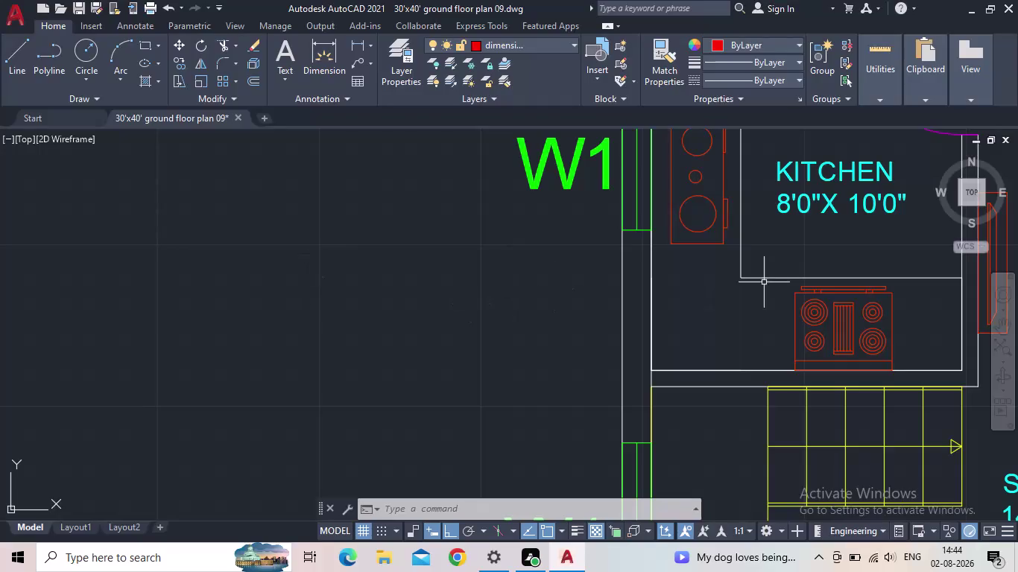
Draw a linear dimension from the plan's top-left corner to its bottom-left corner.
scroll(down, 3)
middle_drag(566, 326, 520, 317)
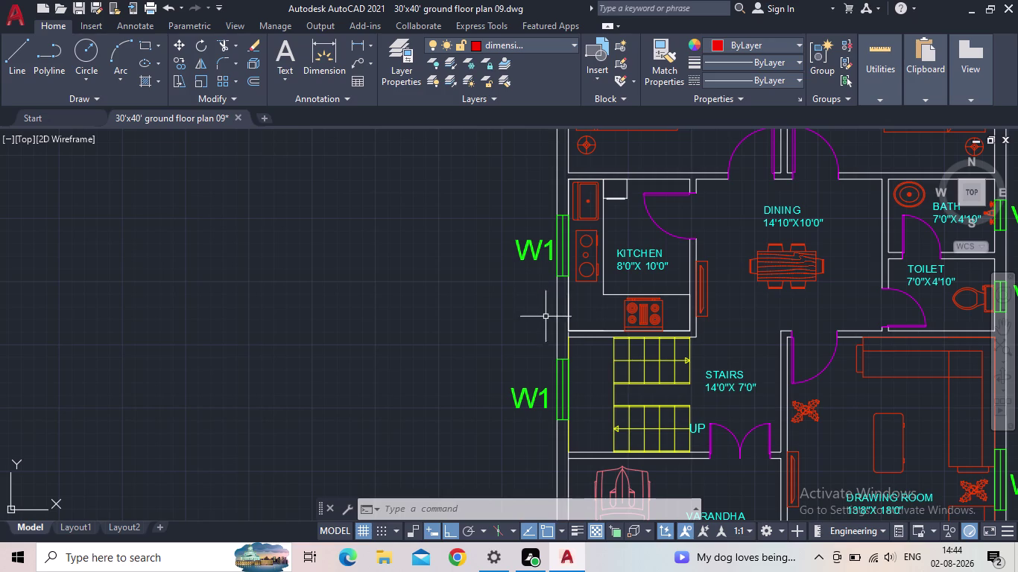
scroll(down, 3)
middle_drag(512, 345, 503, 345)
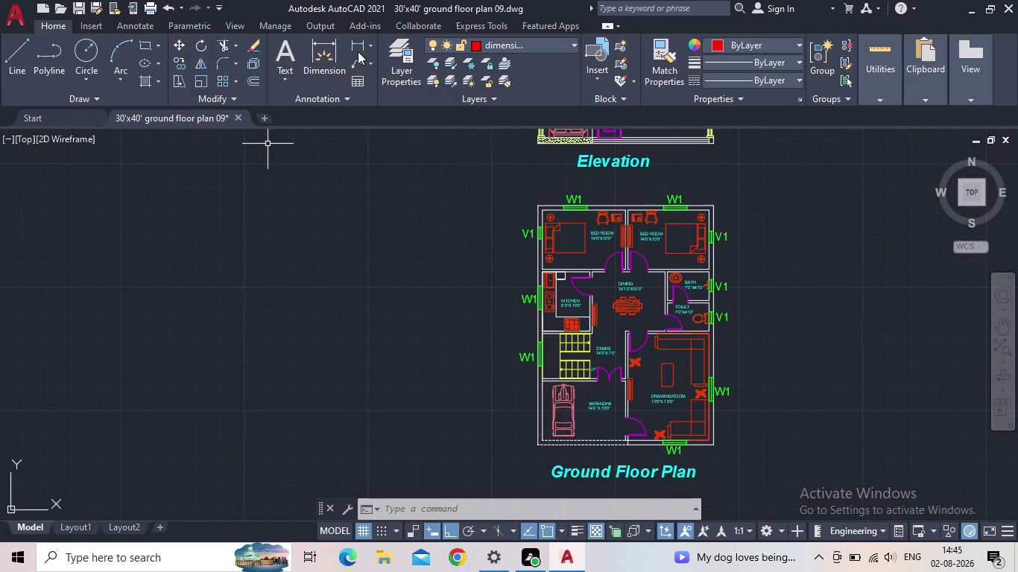
click(356, 42)
scroll(up, 3)
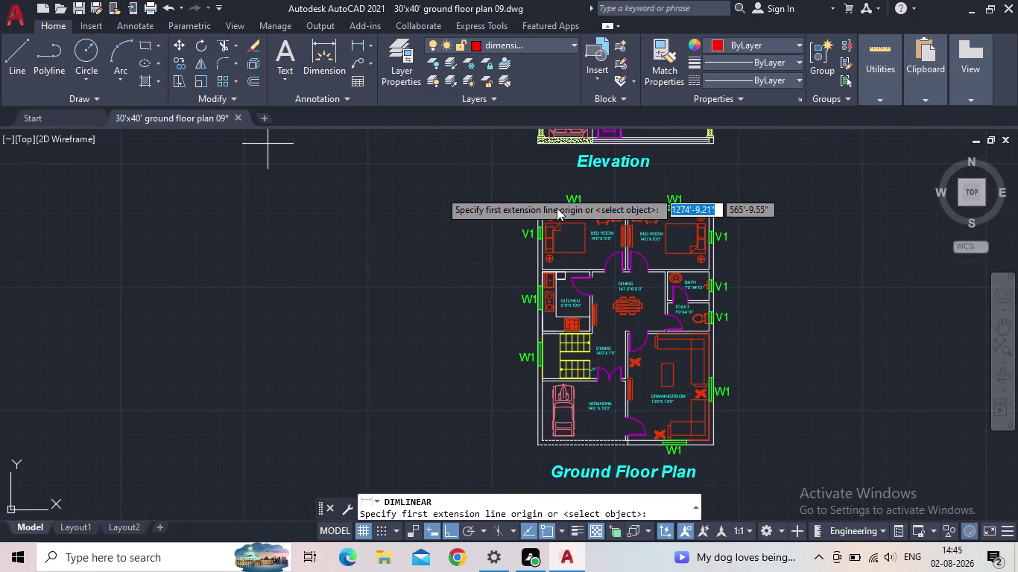
key(Escape)
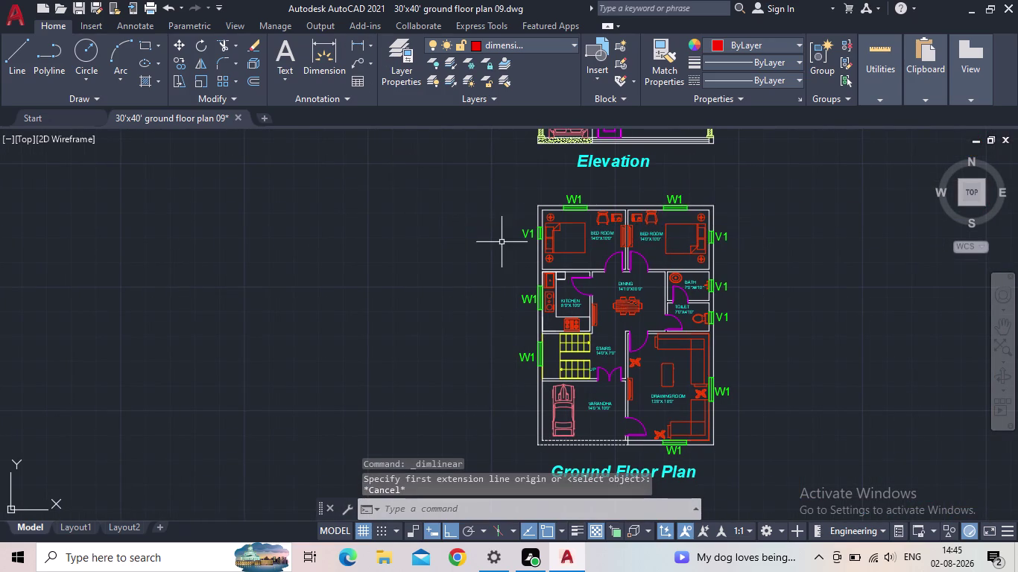
click(357, 48)
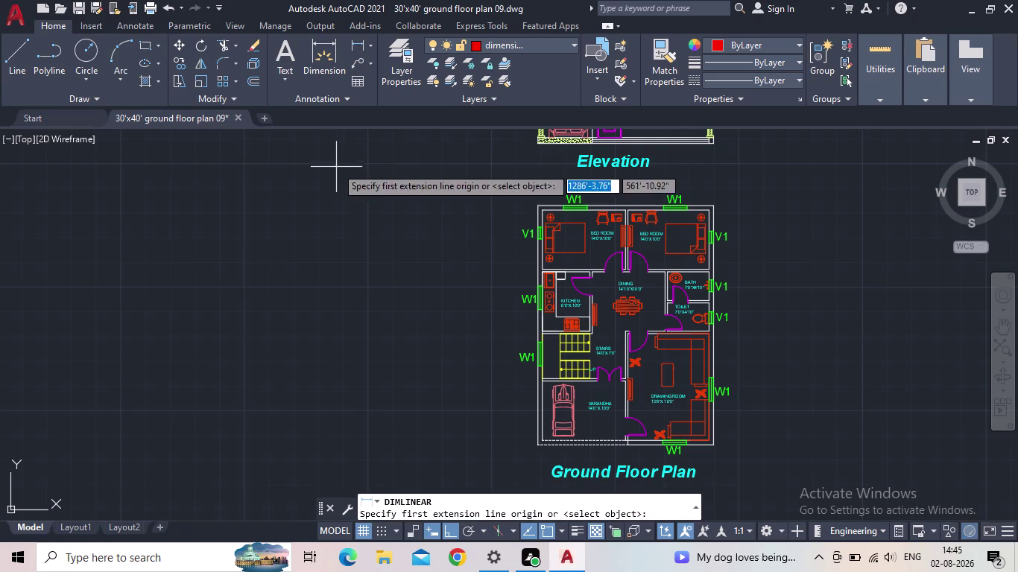
scroll(up, 3)
scroll(up, 3)
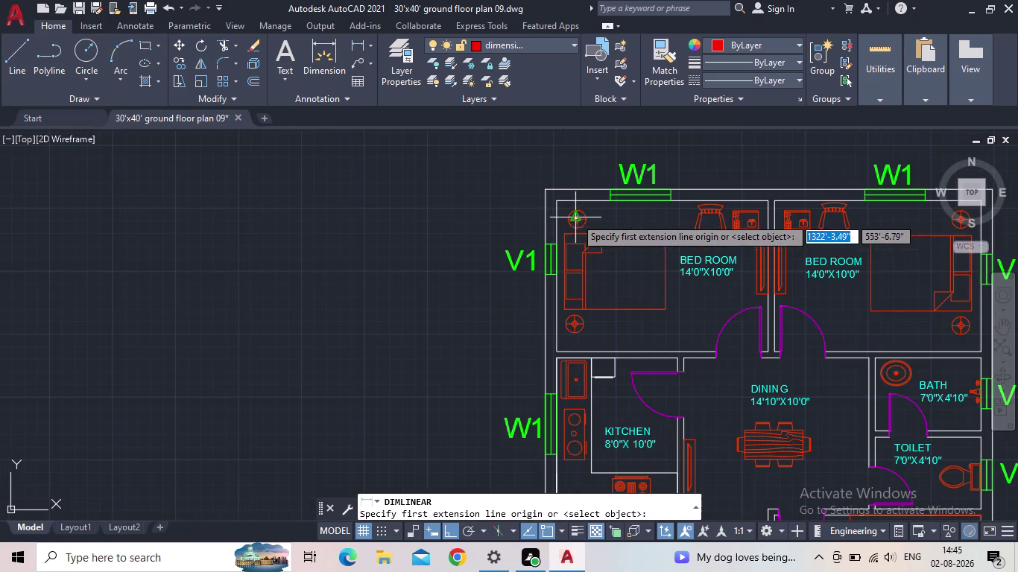
click(555, 205)
middle_drag(538, 271, 461, 95)
scroll(down, 3)
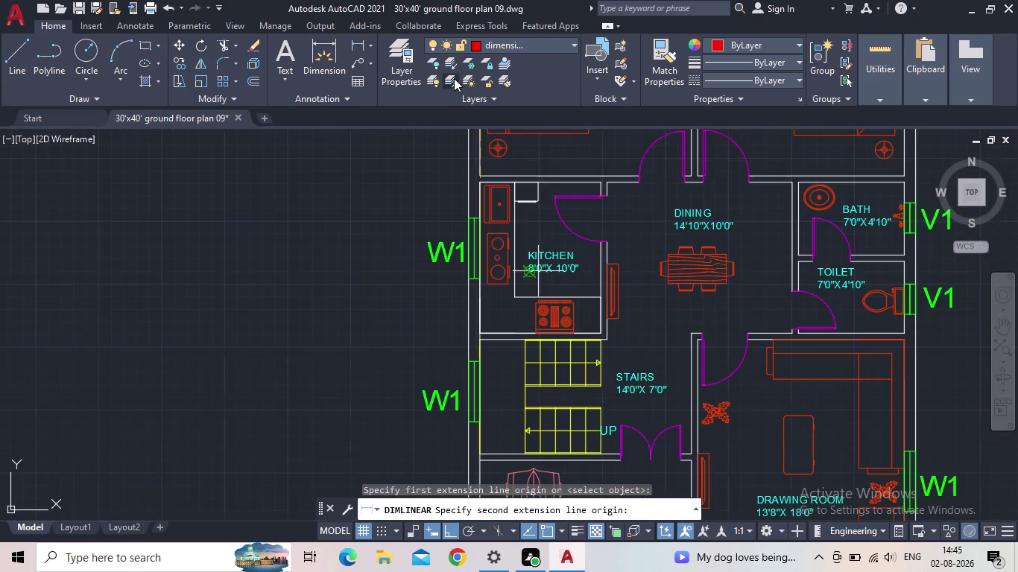
scroll(down, 3)
middle_drag(477, 301, 465, 66)
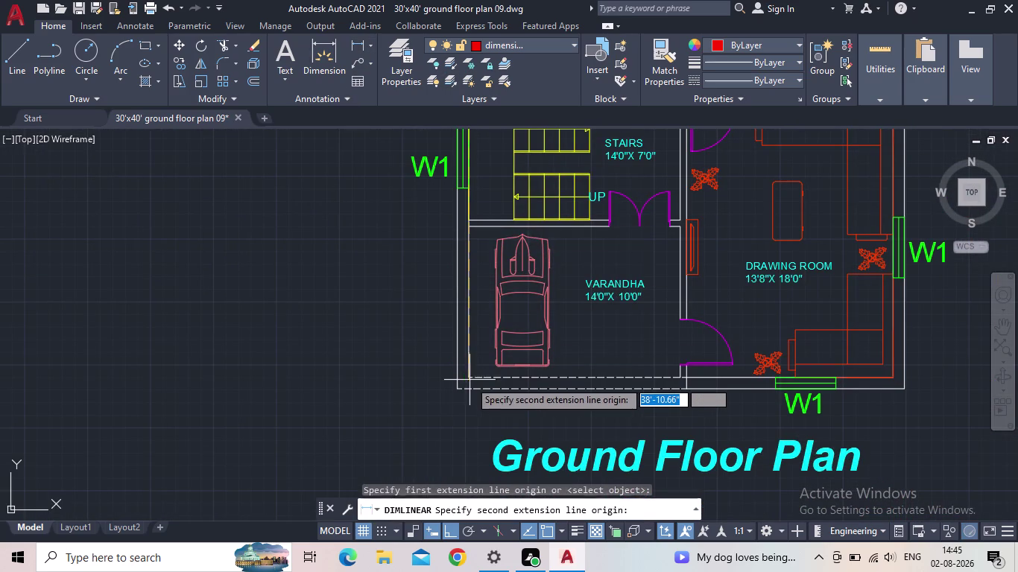
click(469, 381)
click(350, 350)
Delete the unwanted 38'-10" dimension beside the plan's left wall.
middle_drag(361, 280, 377, 409)
scroll(up, 3)
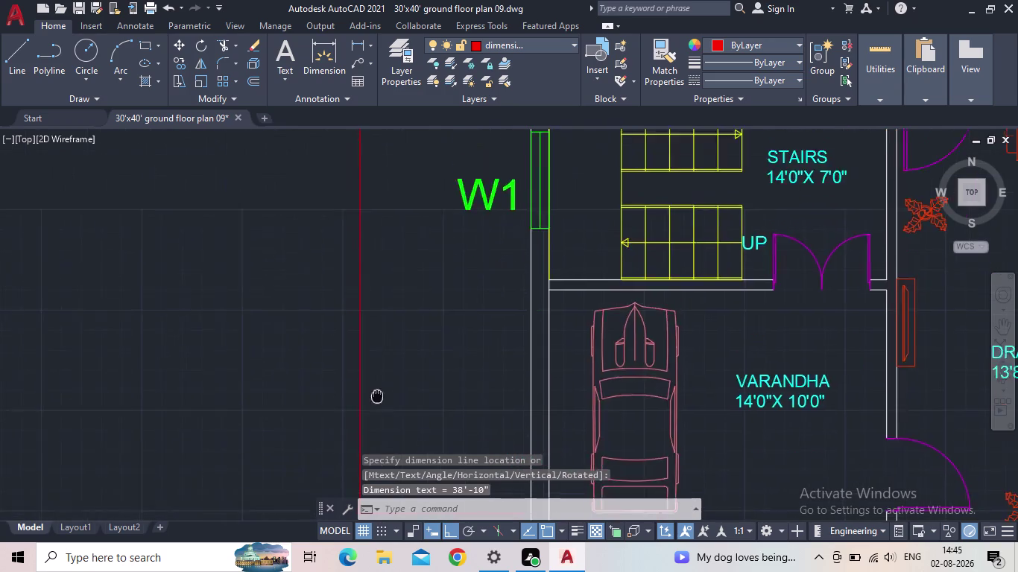
middle_drag(377, 409, 377, 474)
scroll(up, 3)
drag(383, 193, 373, 191)
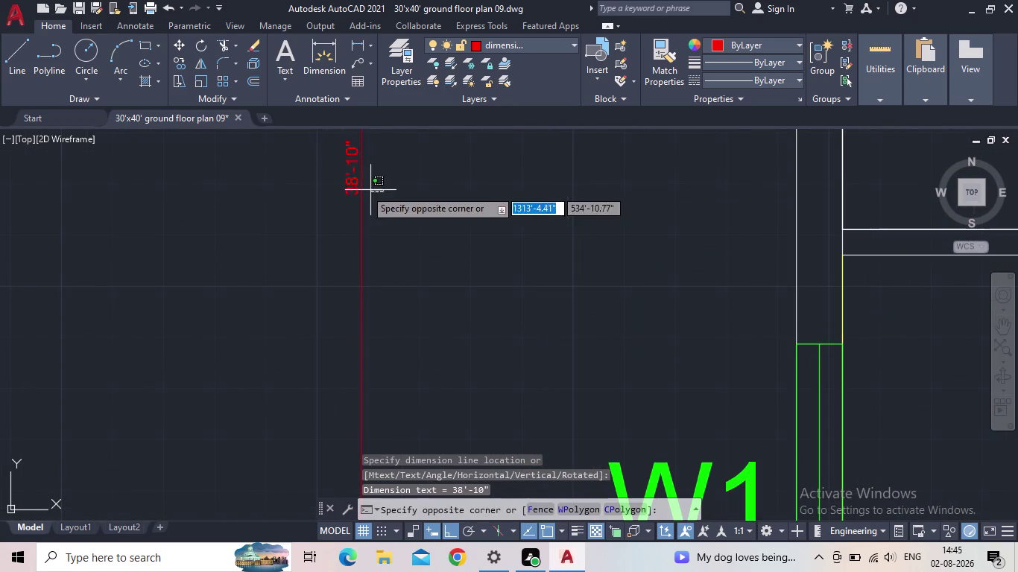
click(345, 188)
key(Delete)
Center the view on the plan's lower-left corner, cancelling a started dimension.
scroll(down, 3)
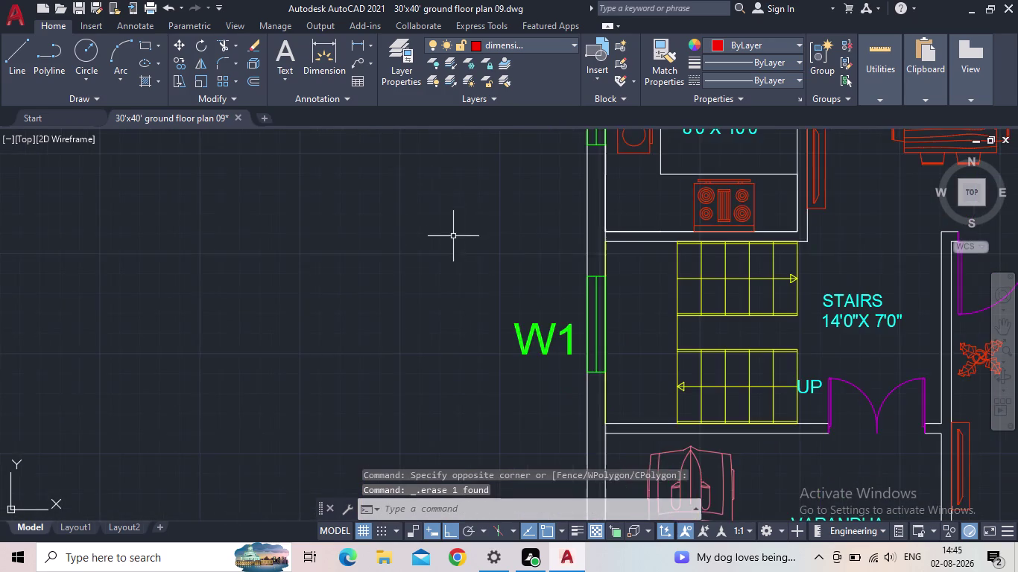
middle_drag(457, 236, 275, 180)
scroll(down, 3)
scroll(up, 3)
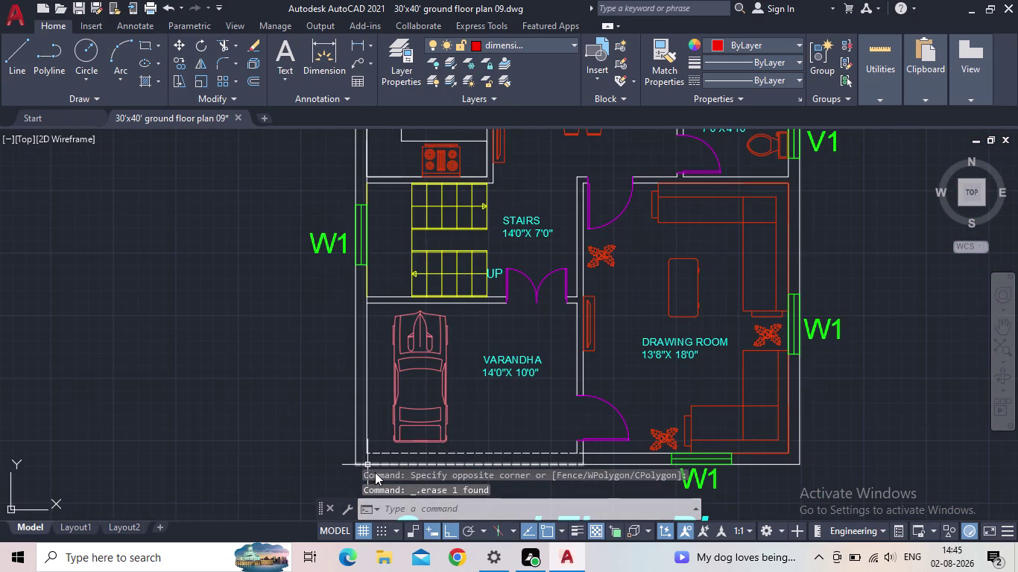
scroll(up, 3)
scroll(up, 3)
scroll(up, 3)
middle_drag(371, 436, 380, 286)
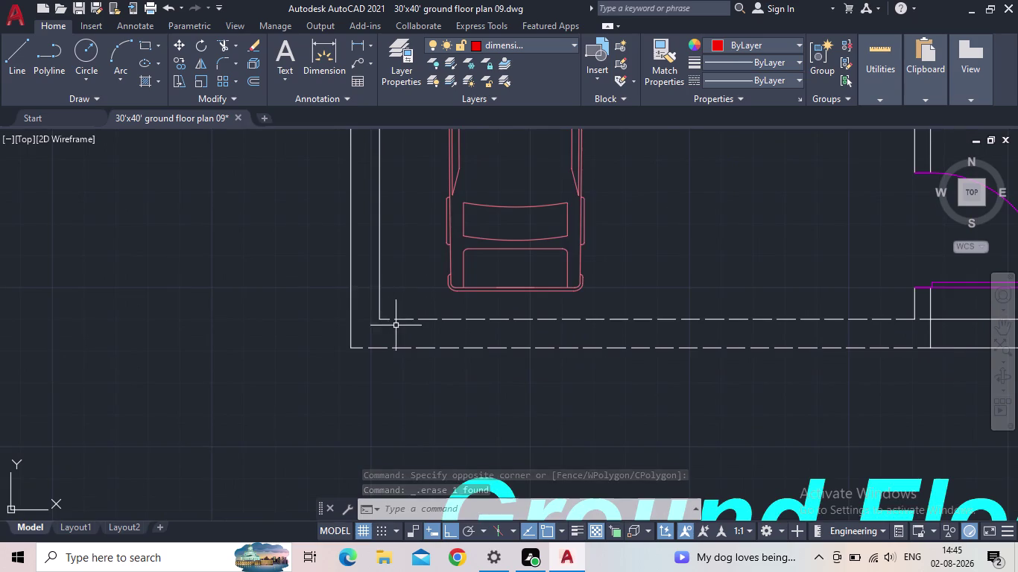
scroll(up, 3)
click(361, 46)
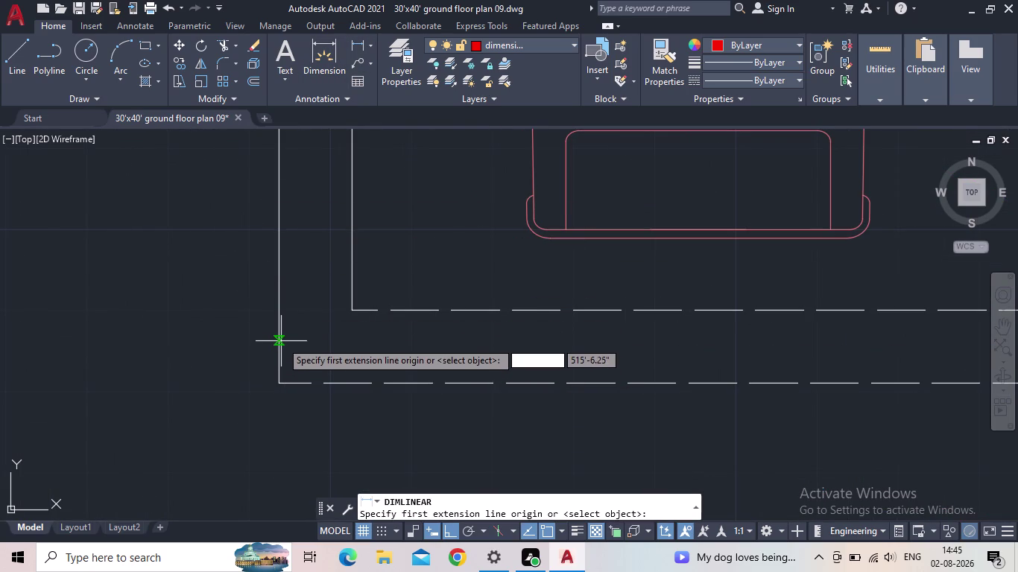
key(Escape)
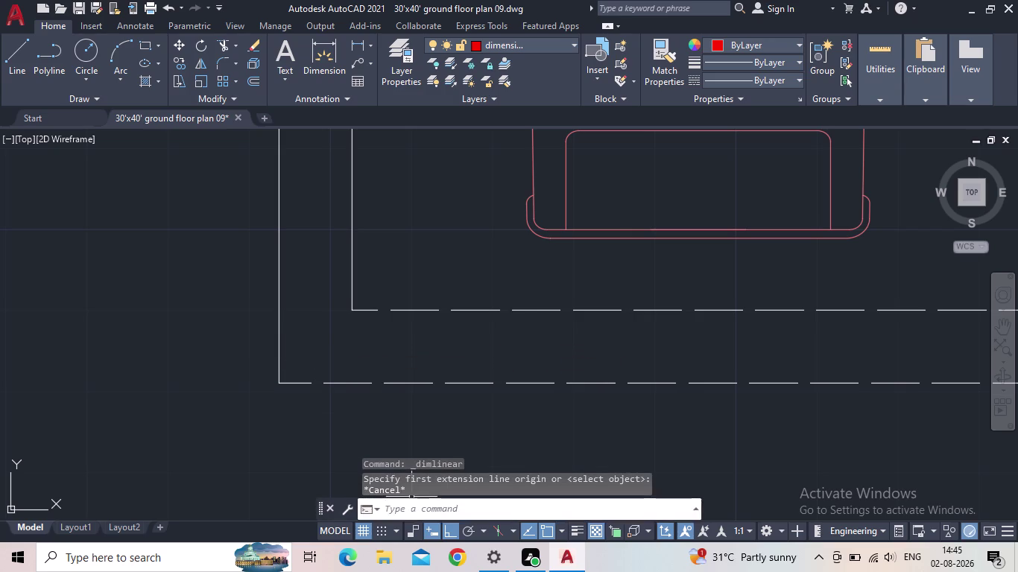
Twice try a LINE tracked 2" from the lower-left corner, cancelling both attempts.
key(l)
key(Return)
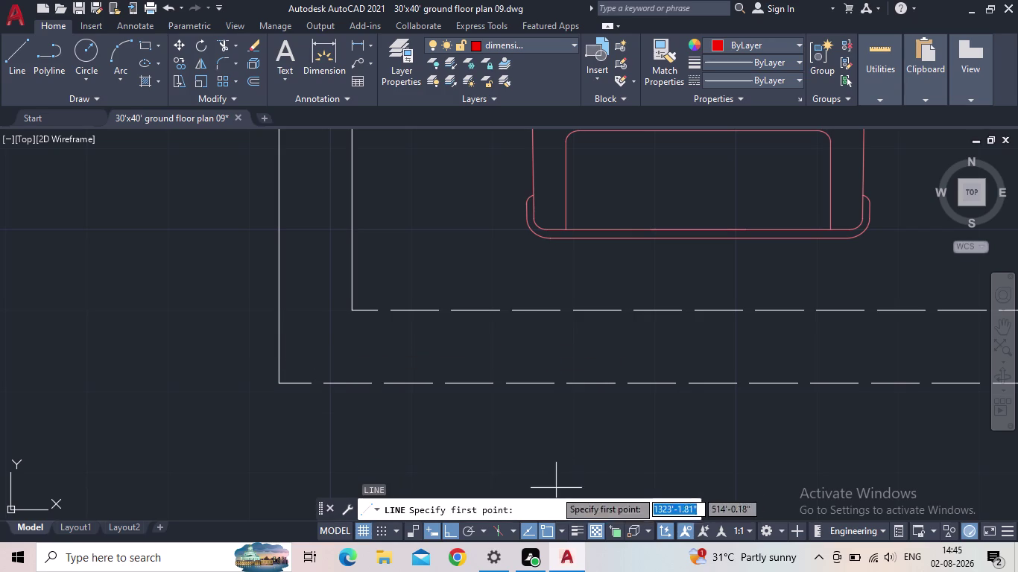
text(TK)
key(Return)
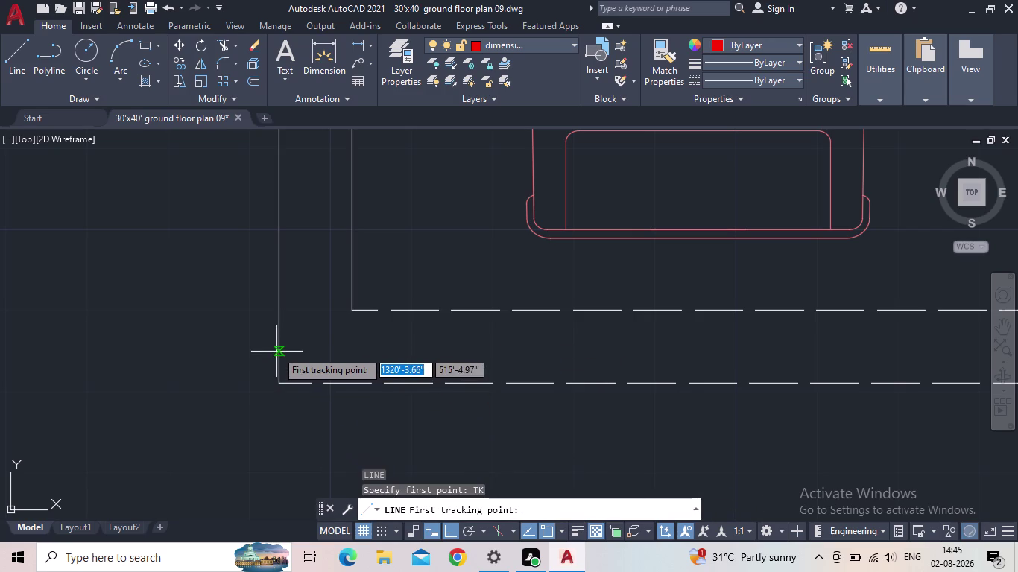
text(2)
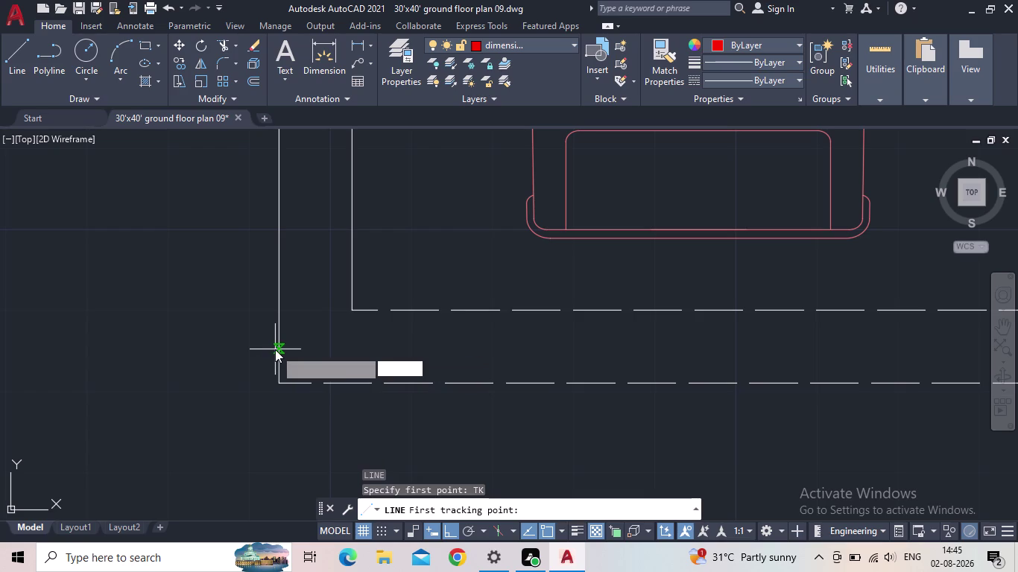
text(")
key(Return)
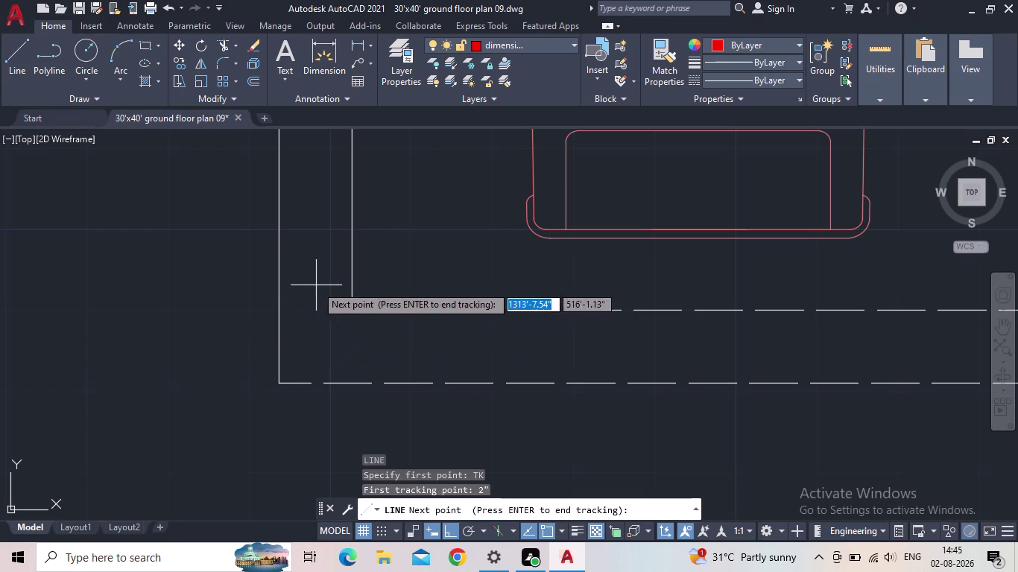
key(Escape)
key(l)
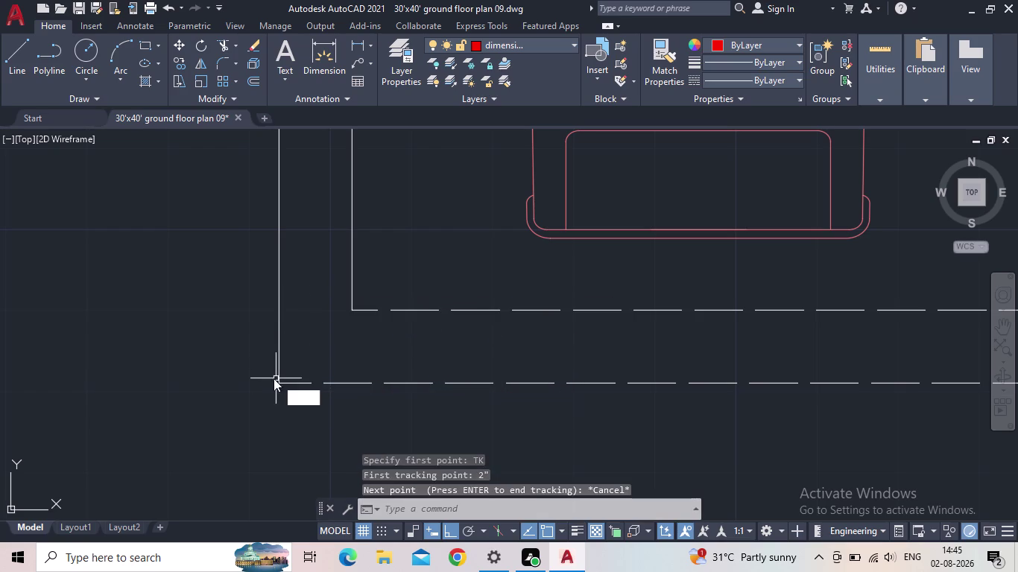
key(Return)
text(TK)
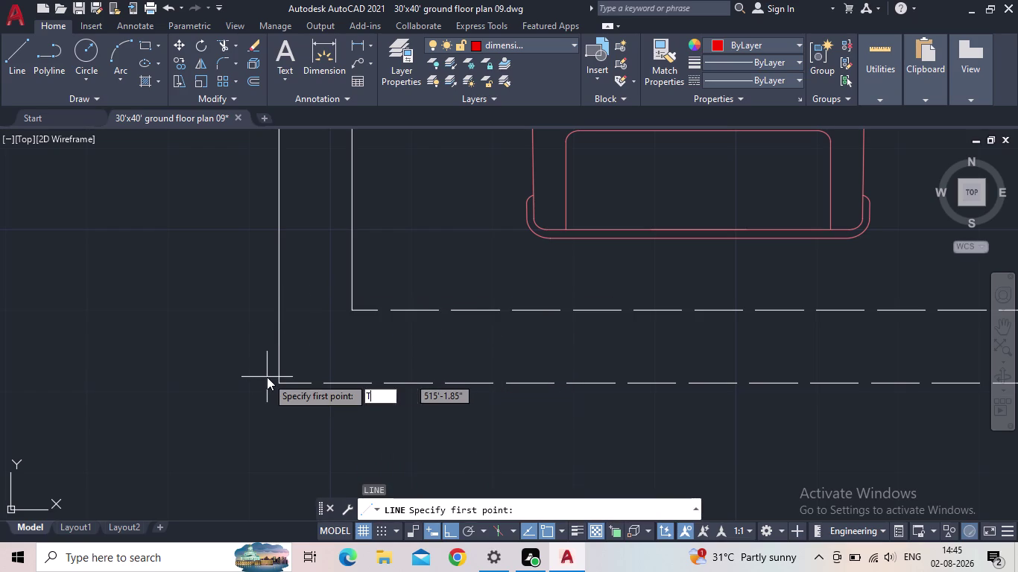
key(Return)
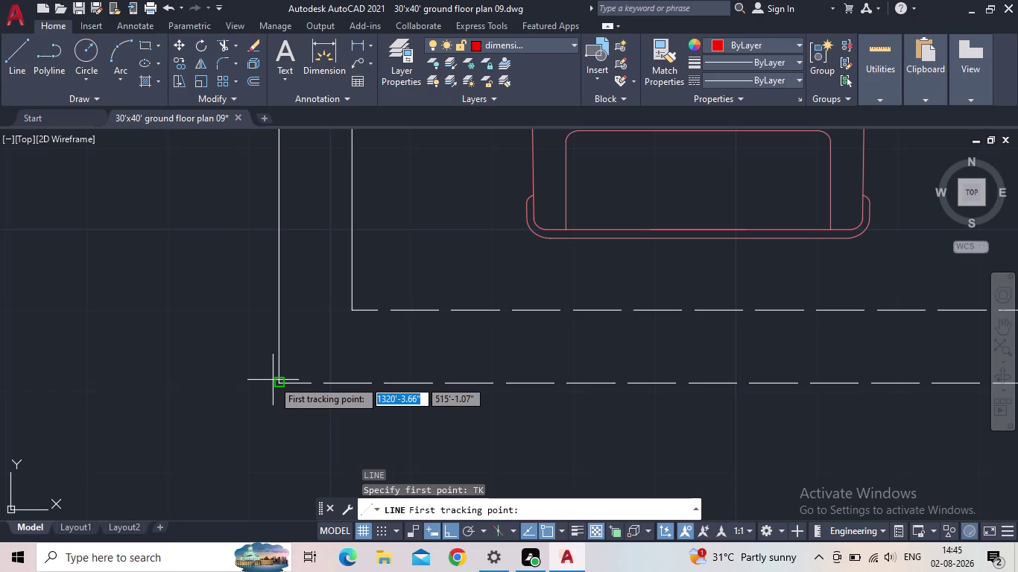
click(282, 380)
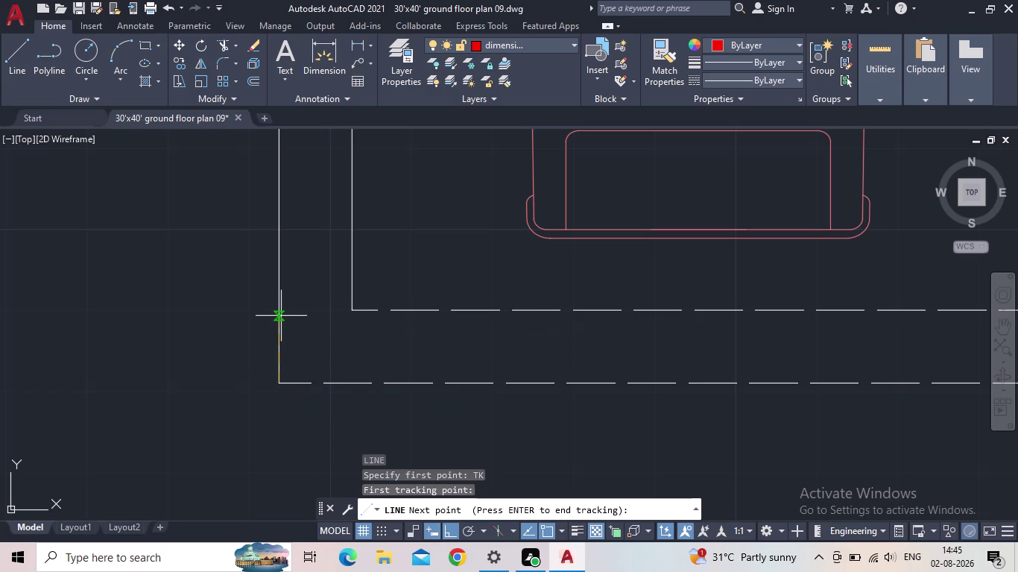
key(2)
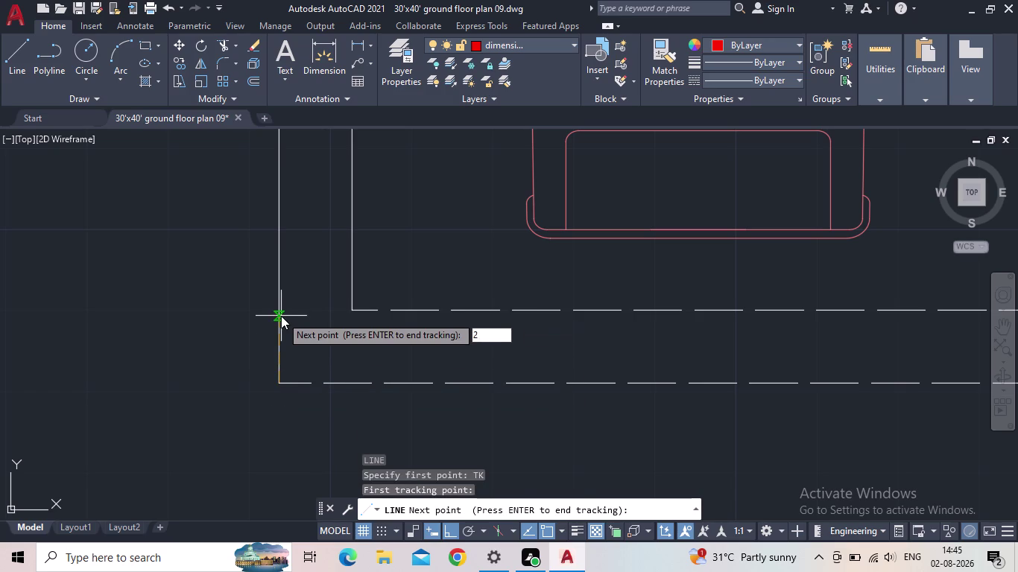
click(281, 316)
key(shift+quotedbl)
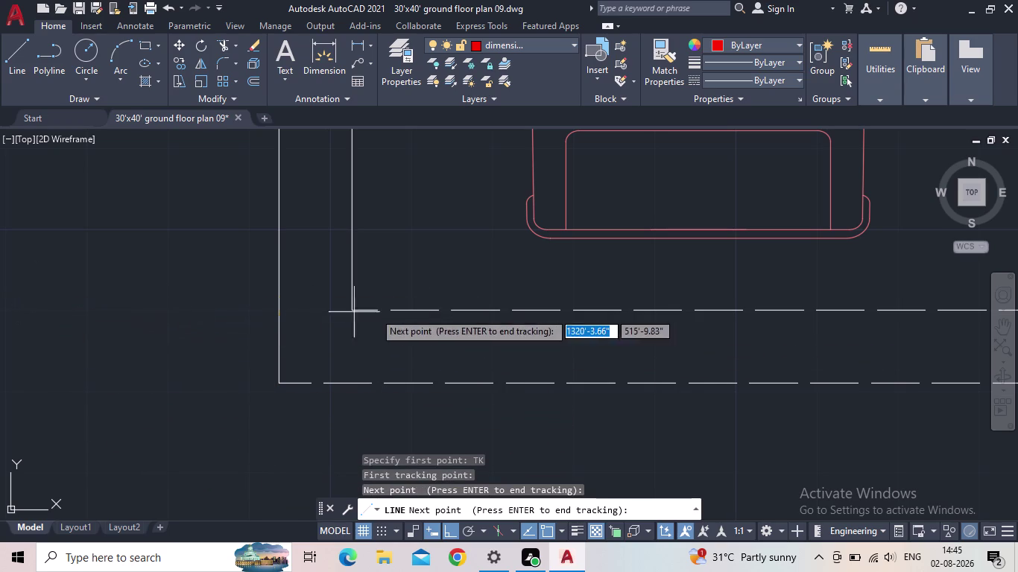
key(Escape)
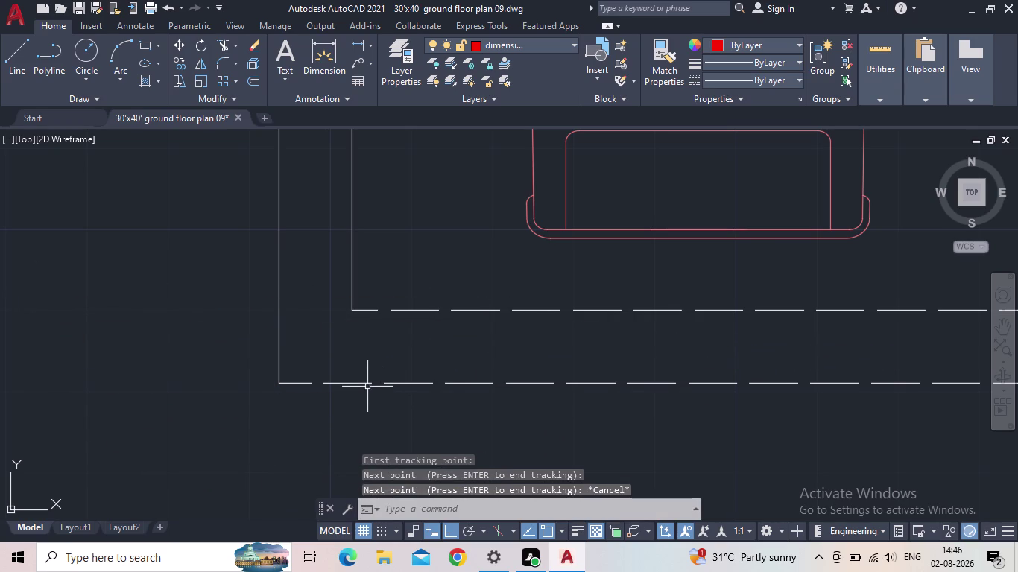
Draw a short leftward line tracked 2" from the plan's bottom-left outer corner.
key(l)
key(Return)
text(T)
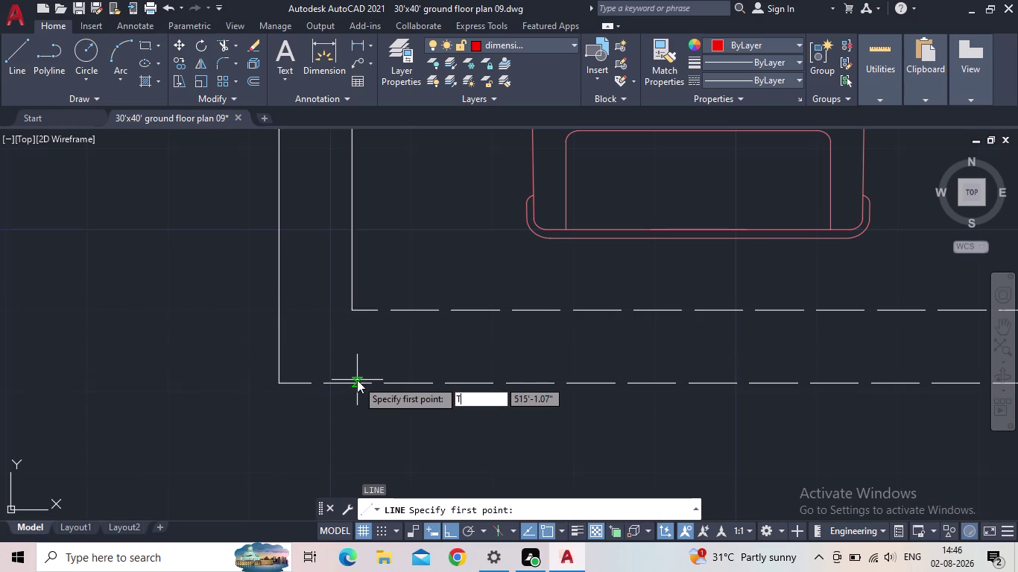
text(K)
key(Return)
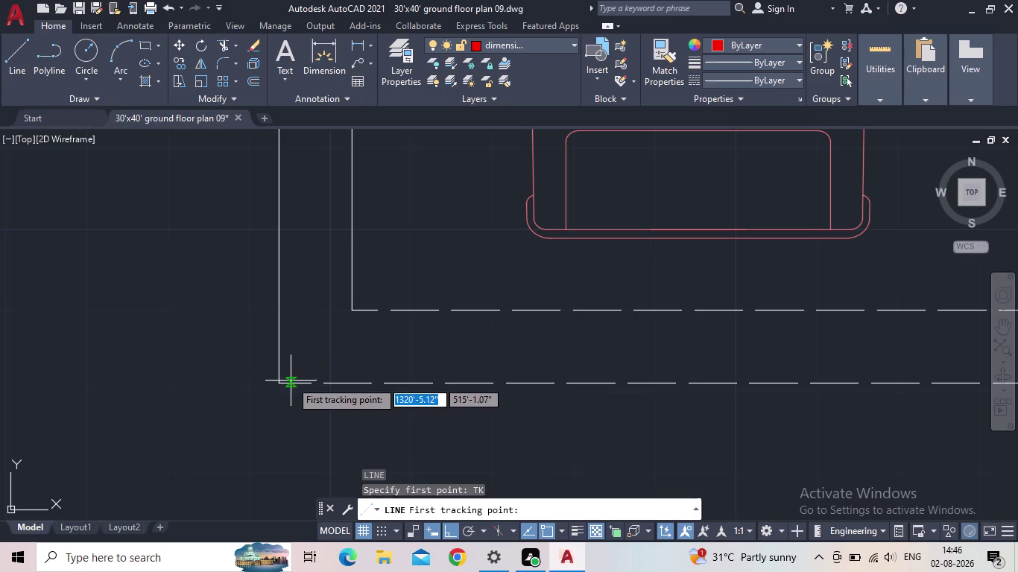
click(278, 384)
text(2)
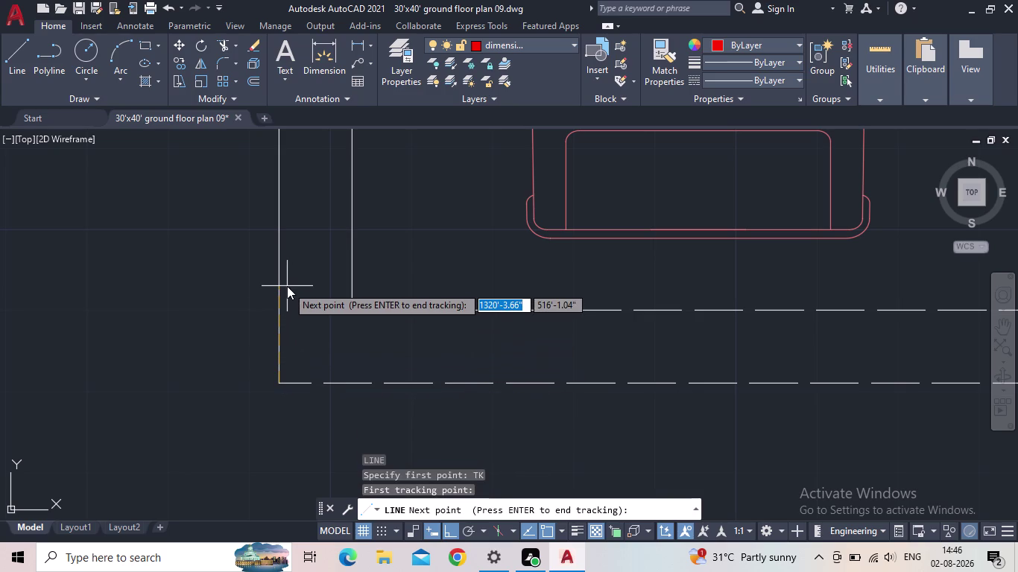
text(")
key(Return)
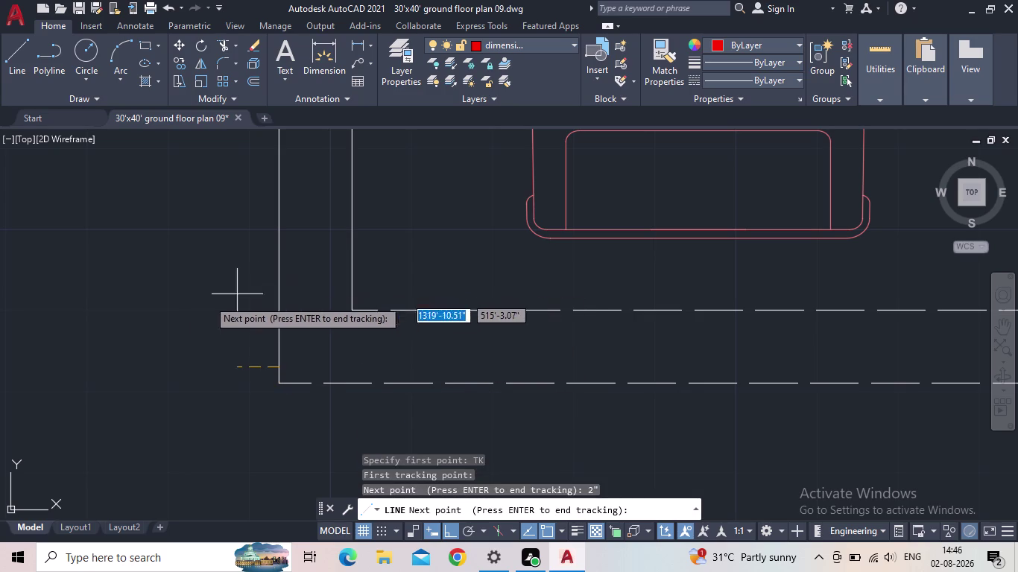
key(space)
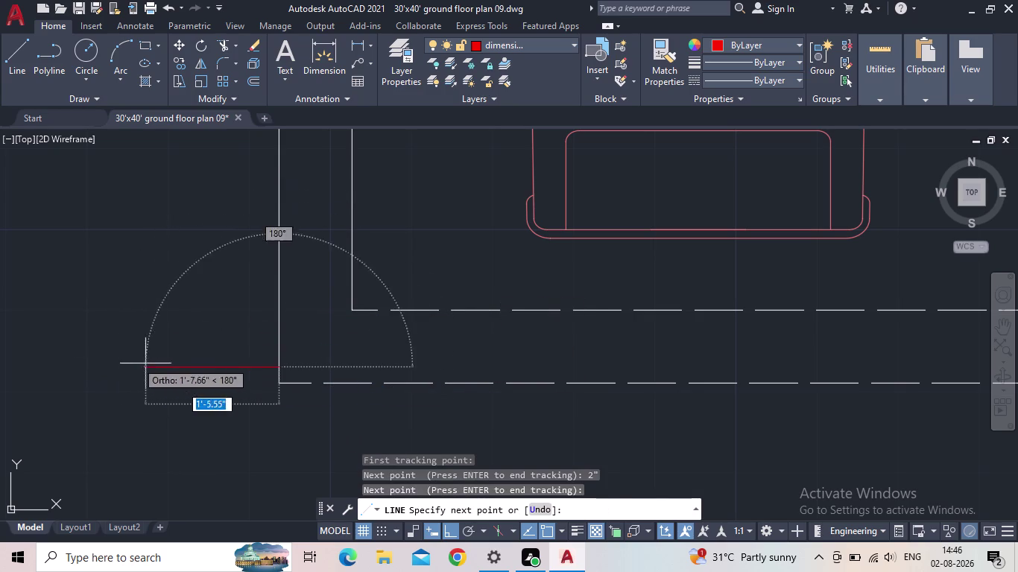
click(181, 367)
key(Escape)
Draw a short leftward line tracked 2" from the plan's top-left outer corner.
scroll(down, 3)
middle_drag(222, 351, 222, 356)
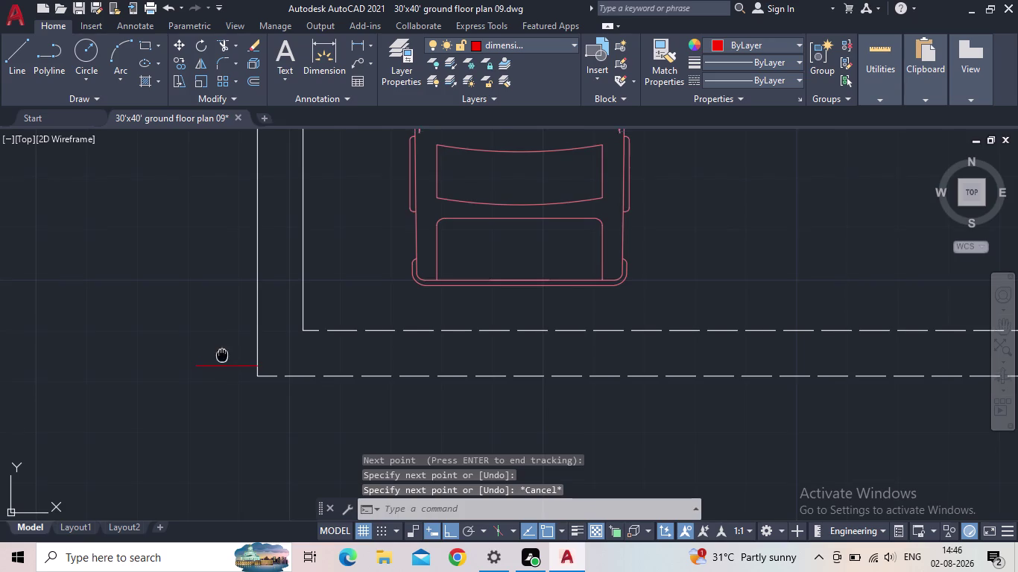
middle_drag(222, 355, 235, 443)
scroll(down, 3)
middle_drag(219, 290, 219, 479)
scroll(up, 3)
middle_drag(207, 167, 205, 322)
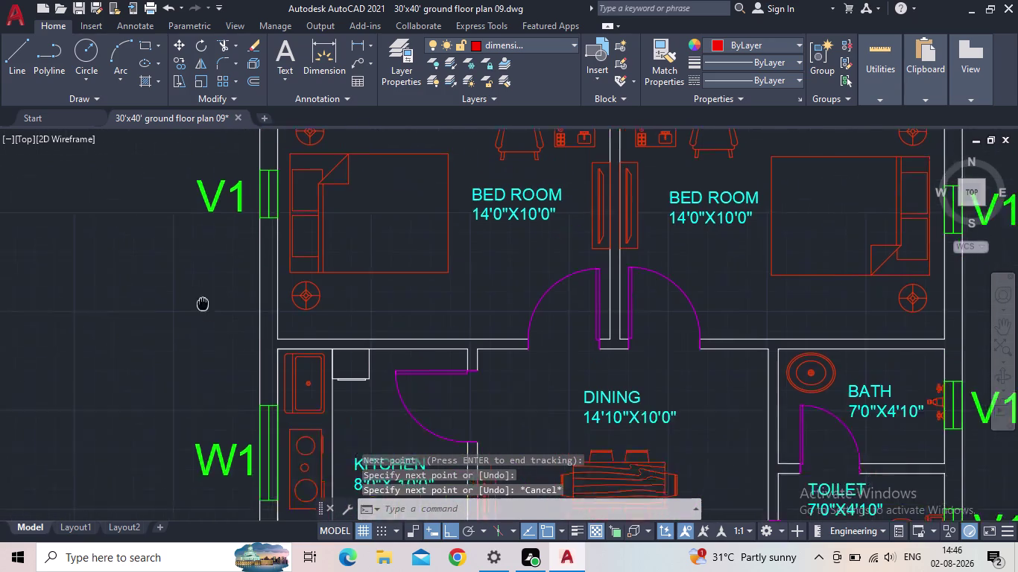
middle_drag(206, 322, 212, 349)
scroll(up, 3)
middle_drag(238, 168, 231, 264)
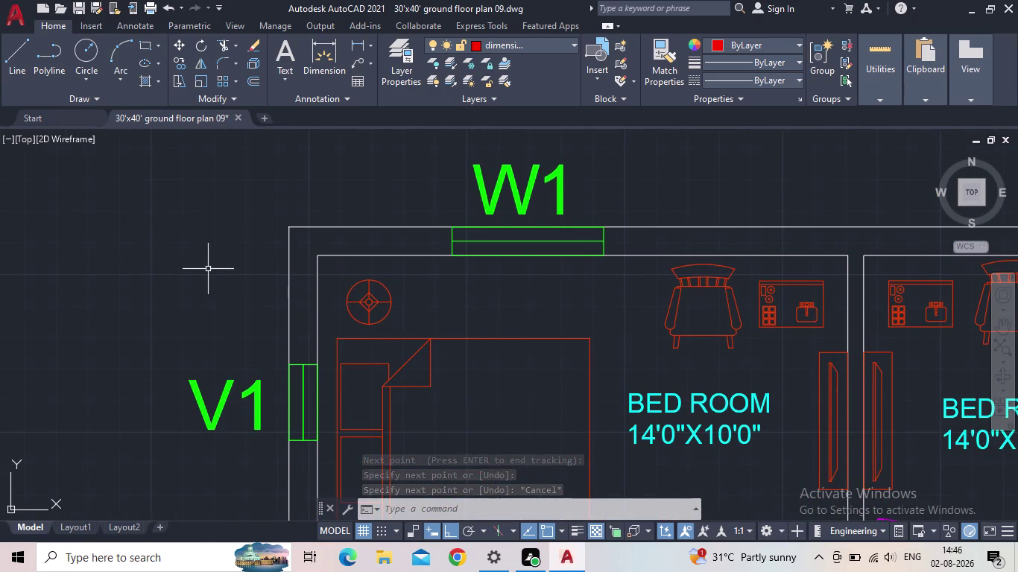
key(l)
key(space)
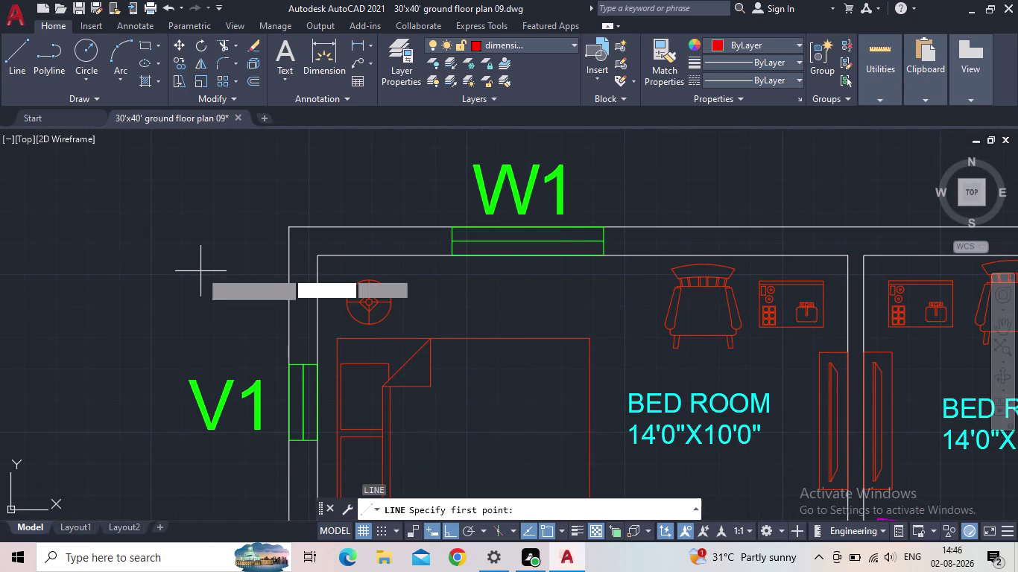
text(TK)
key(Return)
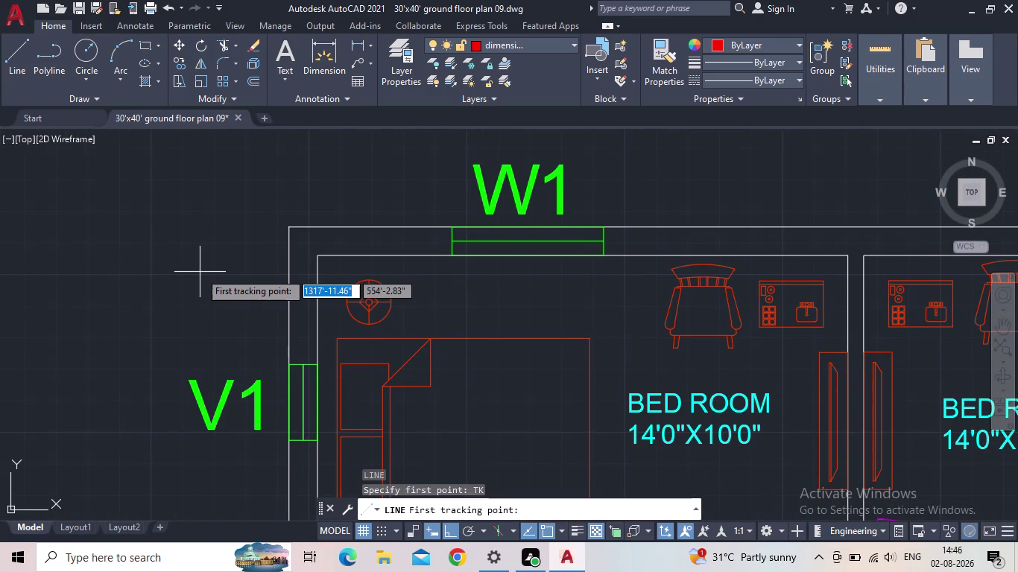
click(290, 226)
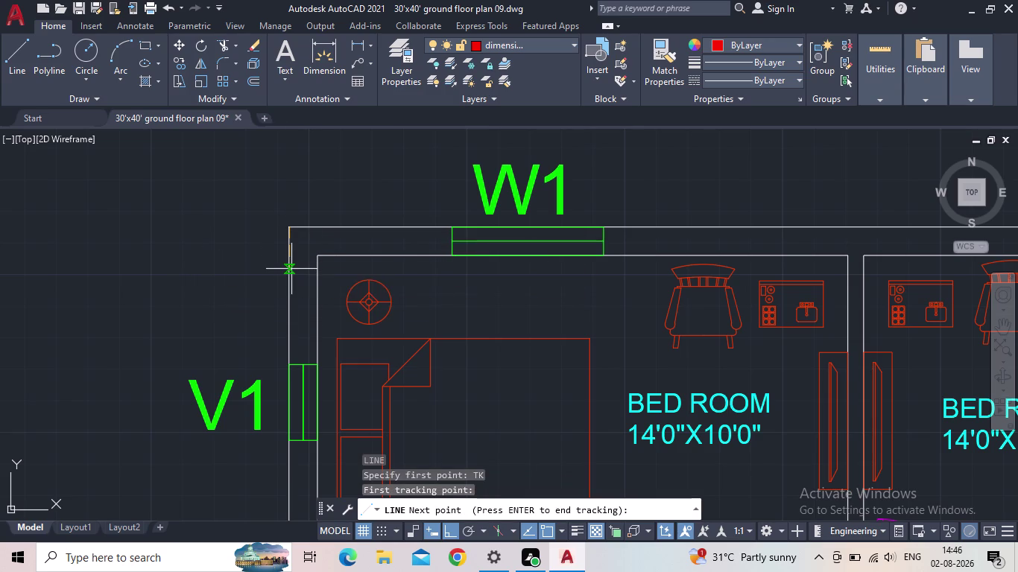
key(2)
key(shift+quotedbl)
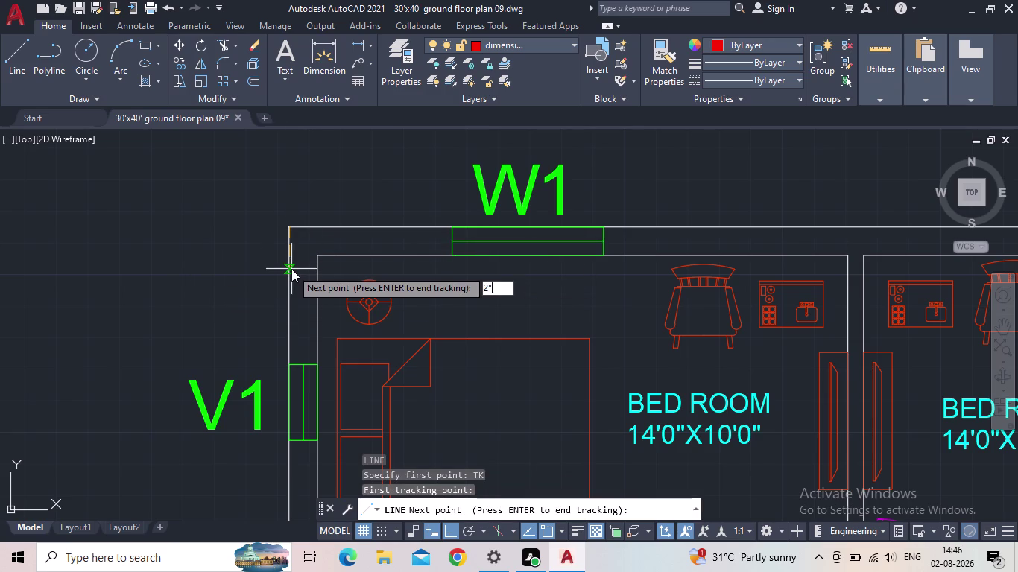
key(Return)
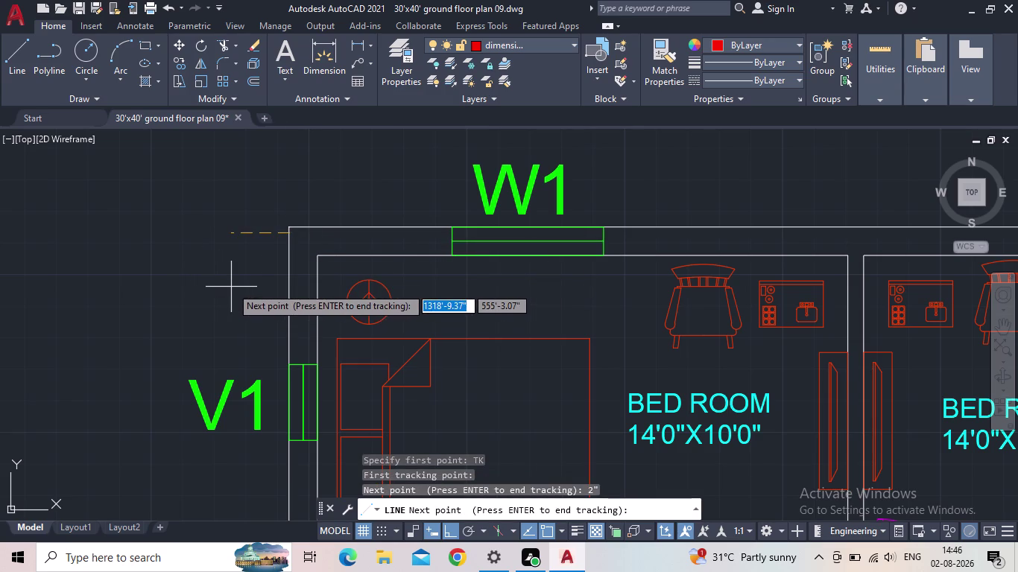
key(space)
click(205, 283)
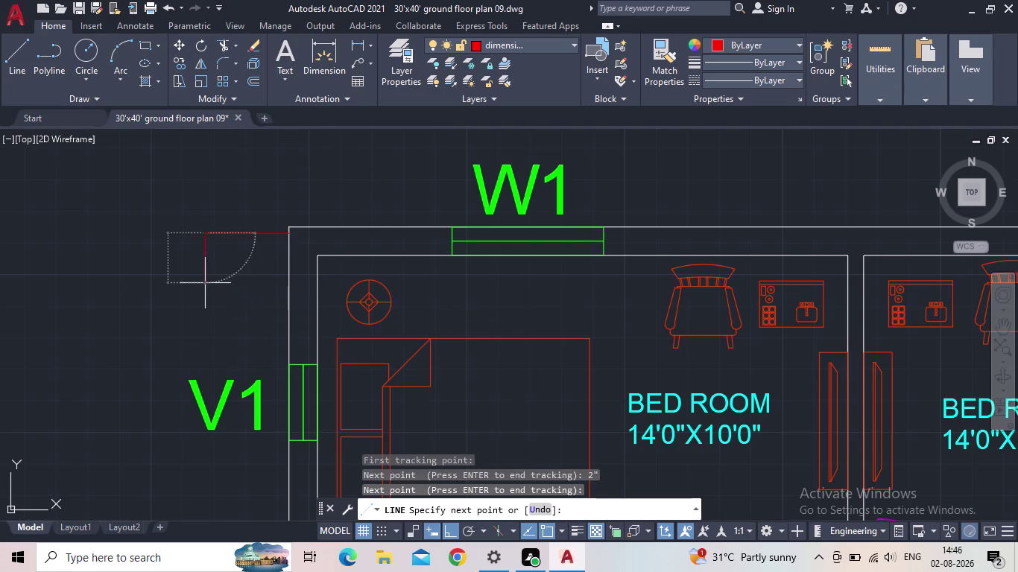
key(Escape)
scroll(down, 3)
Place a vertical 40' dimension between the top and bottom short red lines' ends.
middle_drag(265, 272, 390, 192)
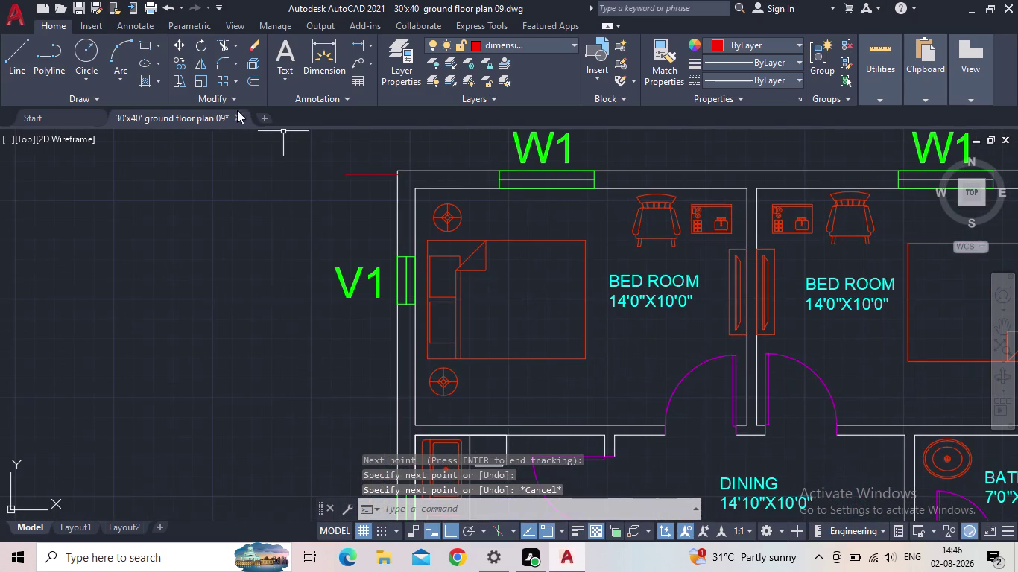
click(353, 47)
scroll(up, 3)
scroll(up, 3)
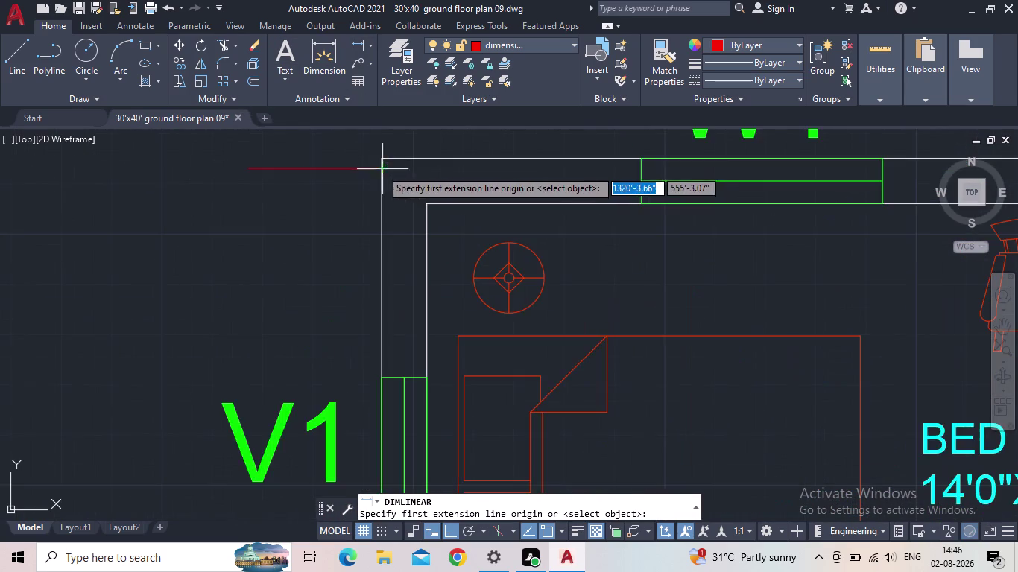
click(387, 168)
middle_drag(387, 295, 381, 125)
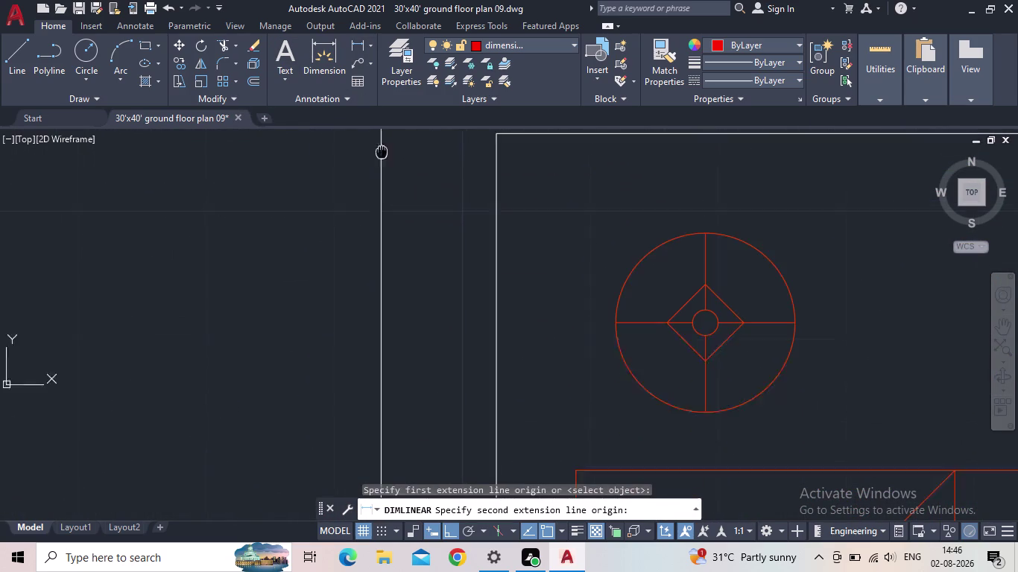
middle_drag(382, 124, 383, 115)
scroll(down, 3)
middle_drag(388, 248, 413, 141)
scroll(down, 3)
middle_drag(405, 299, 402, 67)
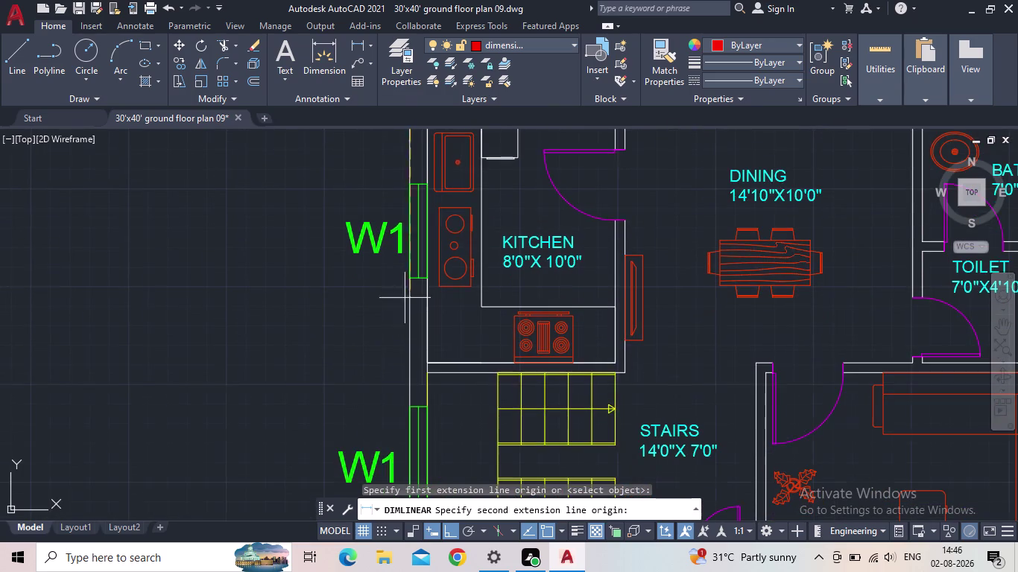
middle_drag(396, 357, 418, 156)
middle_drag(452, 361, 409, 76)
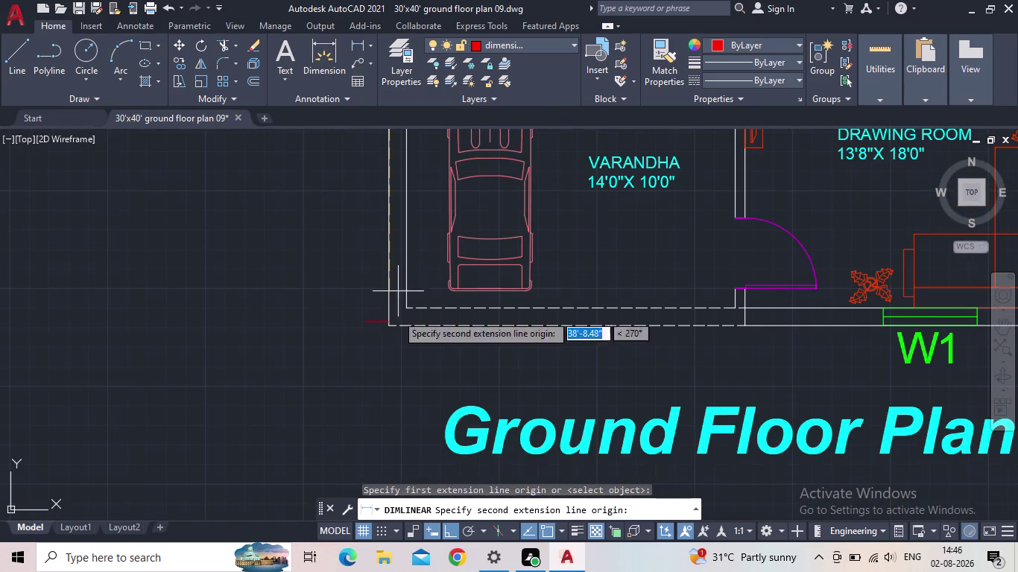
scroll(up, 3)
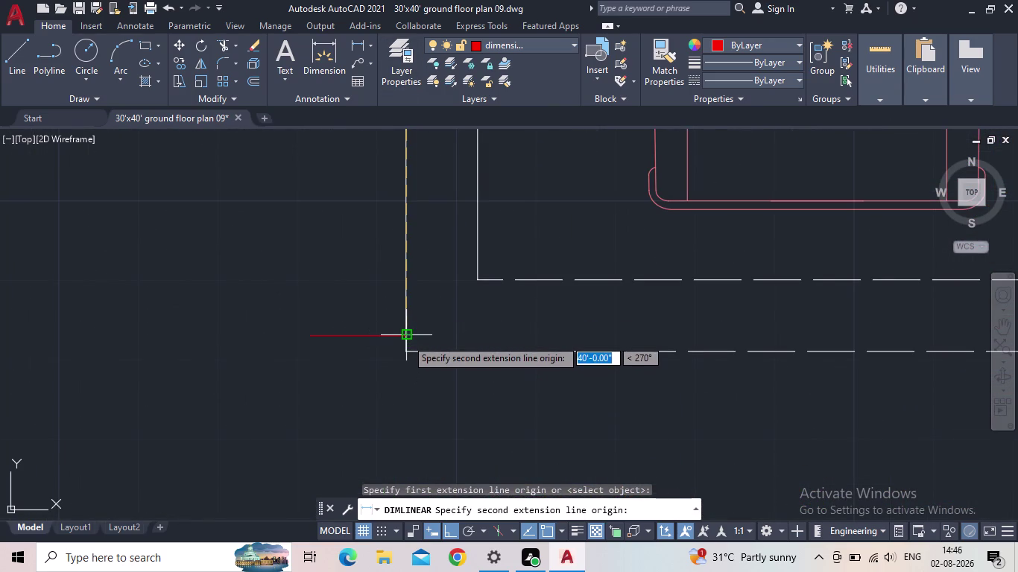
click(407, 339)
middle_drag(285, 326, 435, 342)
scroll(down, 3)
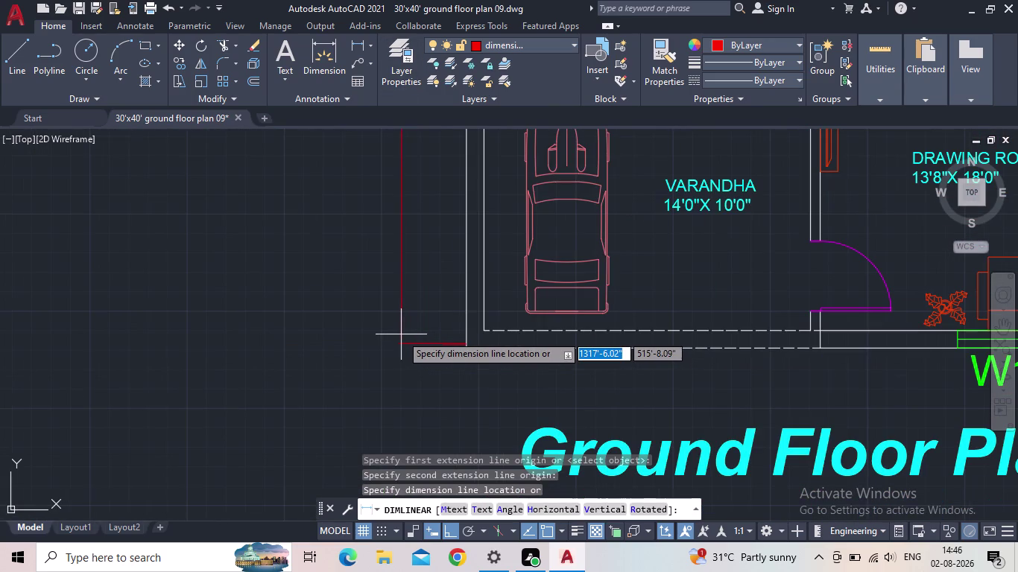
scroll(down, 3)
scroll(down, 3)
middle_drag(394, 316, 399, 363)
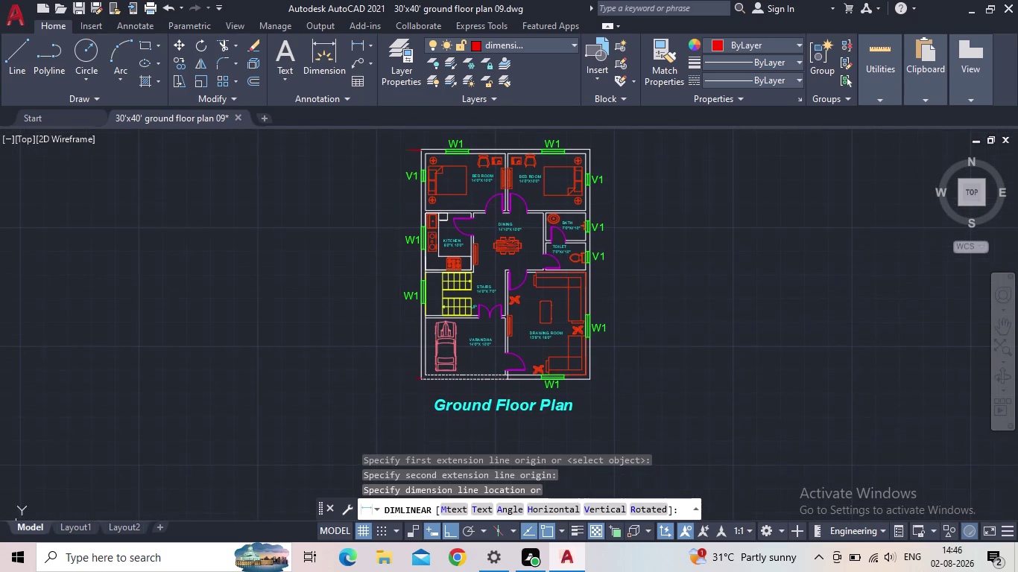
click(389, 361)
Return to the plan's top-left corner and select the top short red line.
scroll(up, 3)
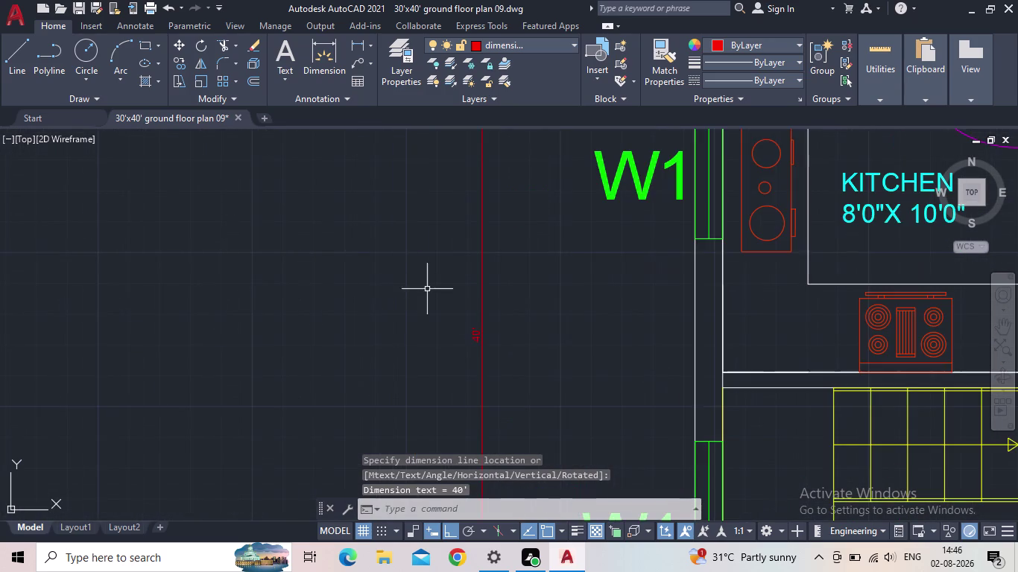
scroll(up, 3)
scroll(down, 3)
middle_drag(508, 284, 358, 438)
scroll(up, 3)
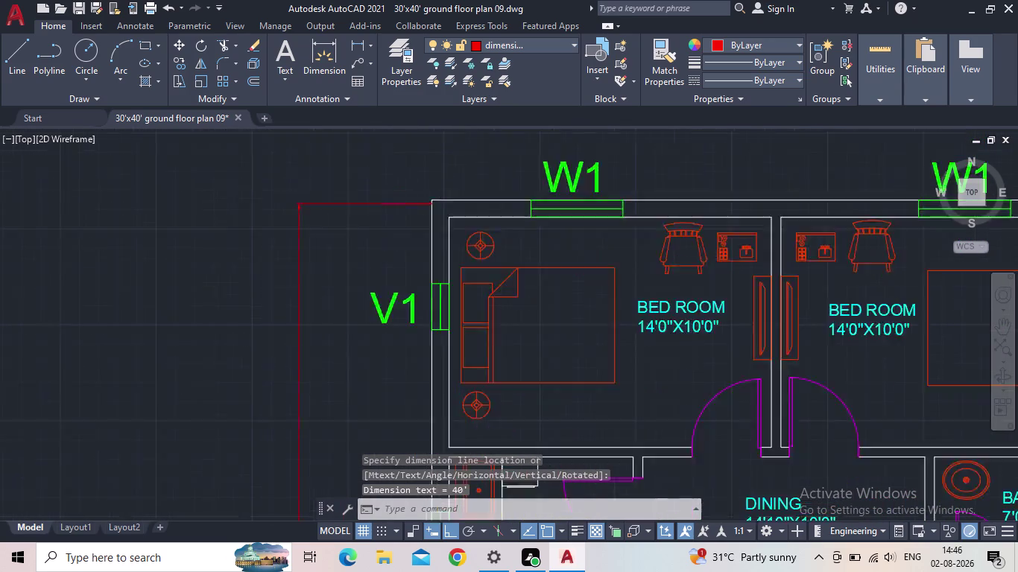
scroll(up, 3)
scroll(up, 3)
click(460, 255)
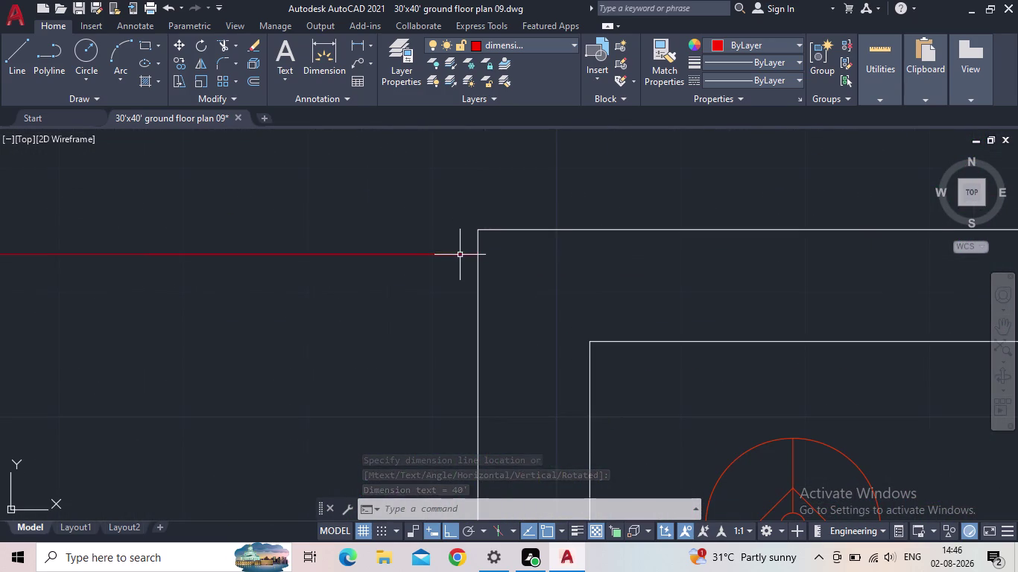
Erase the short red helper line at the plan's top edge.
key(Escape)
click(470, 252)
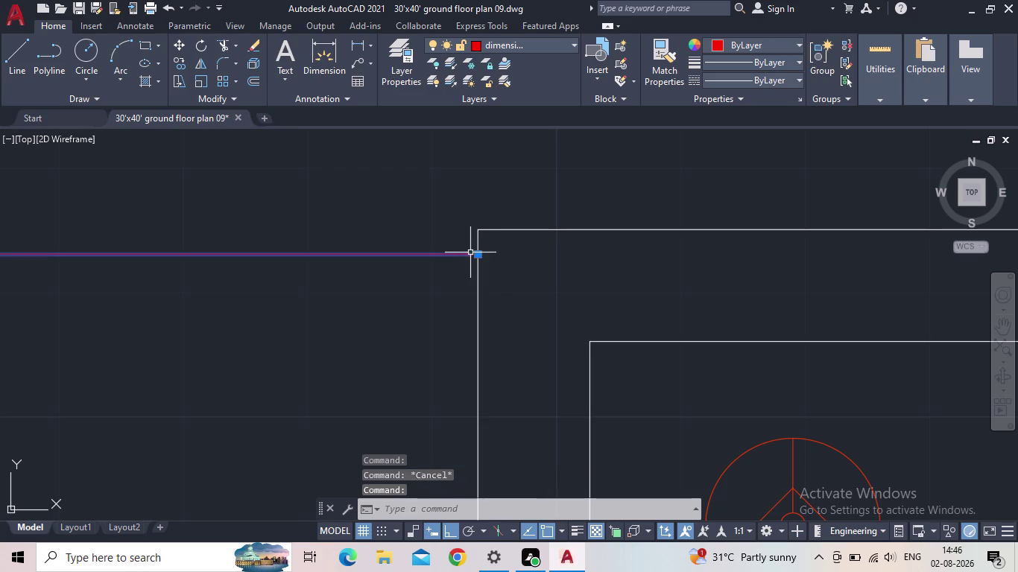
key(Escape)
click(476, 254)
scroll(up, 3)
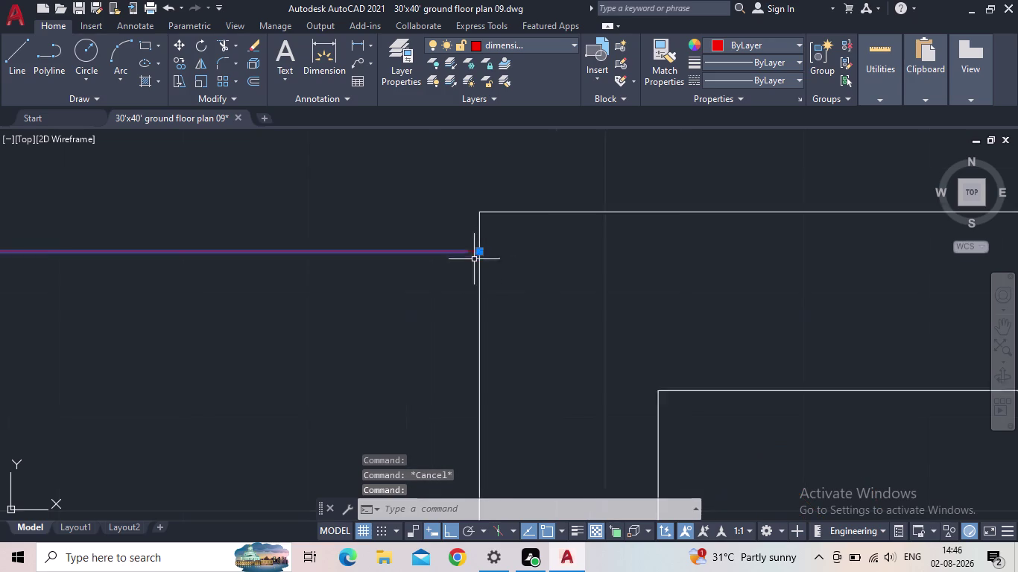
scroll(up, 3)
key(Escape)
scroll(up, 3)
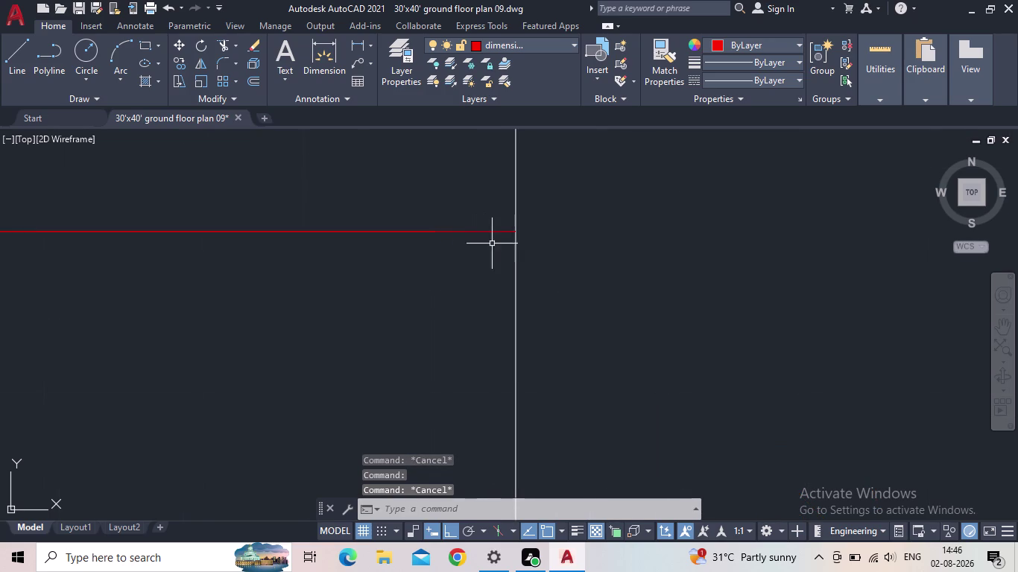
drag(492, 245, 489, 234)
click(482, 224)
scroll(down, 3)
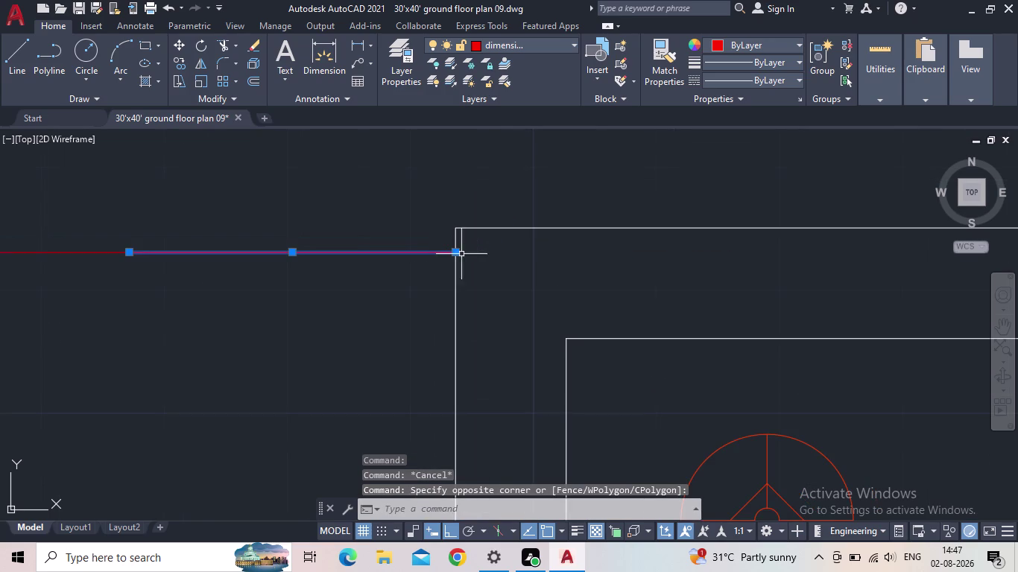
scroll(down, 3)
scroll(down, 3)
scroll(down, 3)
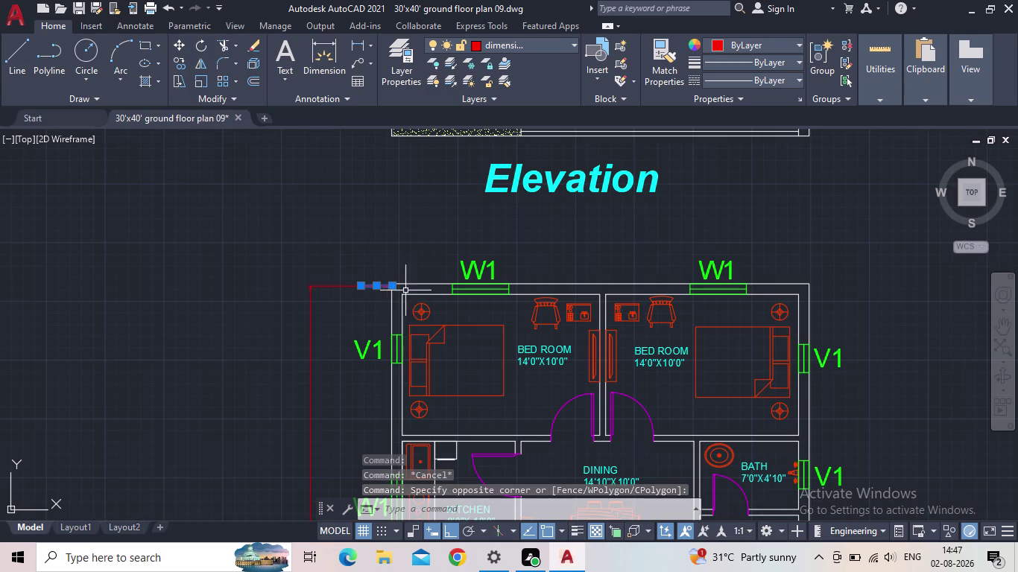
key(Delete)
Move down the plan's left side and try selecting the bottom short red line.
middle_drag(400, 325, 369, 115)
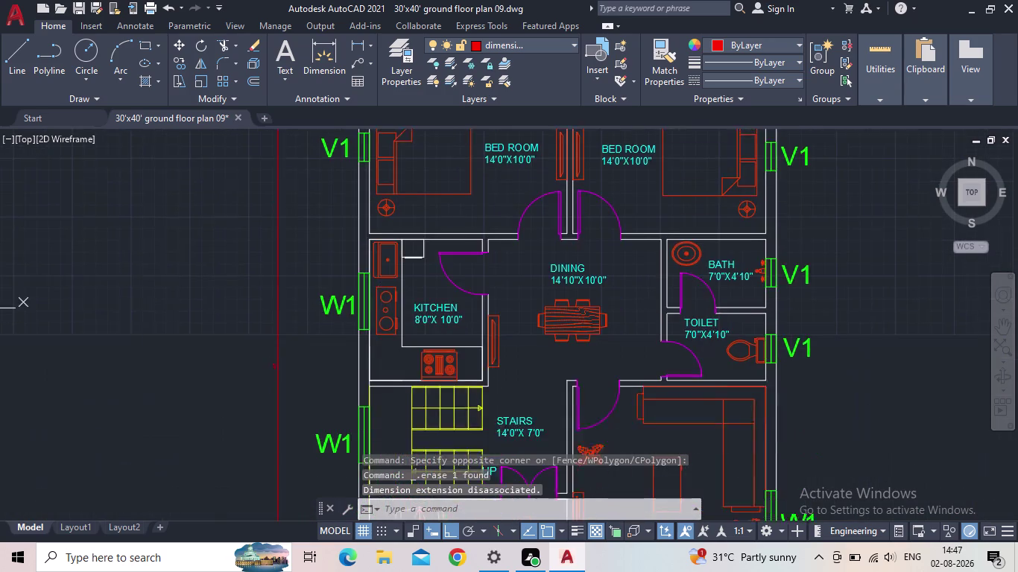
middle_drag(369, 115, 370, 113)
scroll(down, 3)
middle_drag(403, 333, 430, 69)
scroll(up, 3)
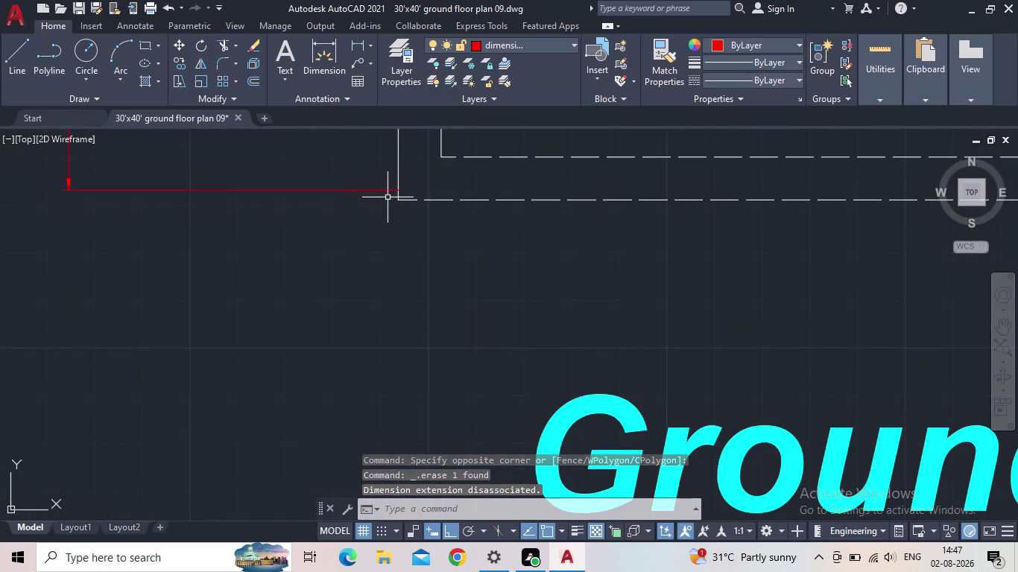
click(388, 200)
click(382, 175)
key(Escape)
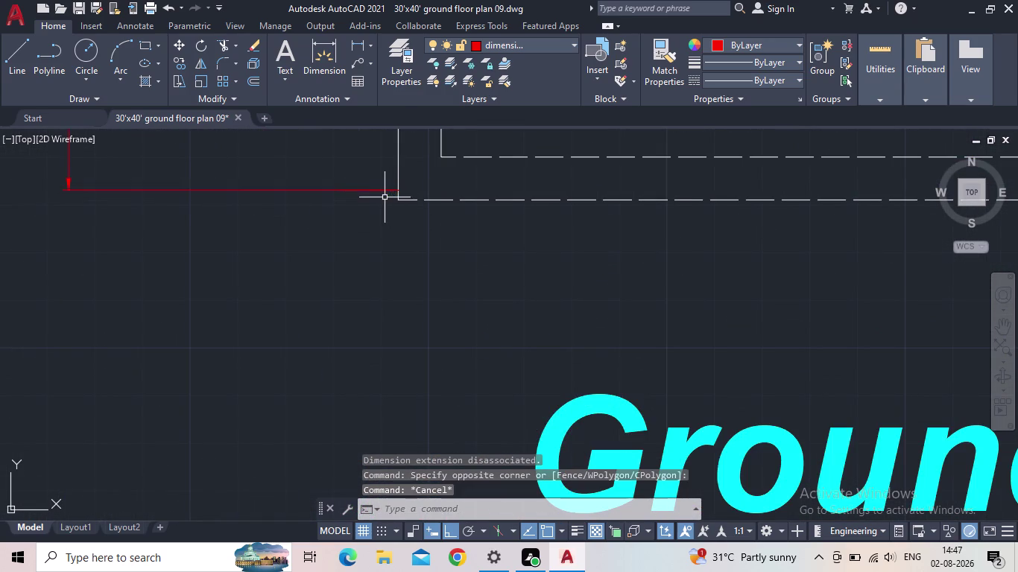
click(376, 188)
key(Escape)
click(378, 191)
key(Escape)
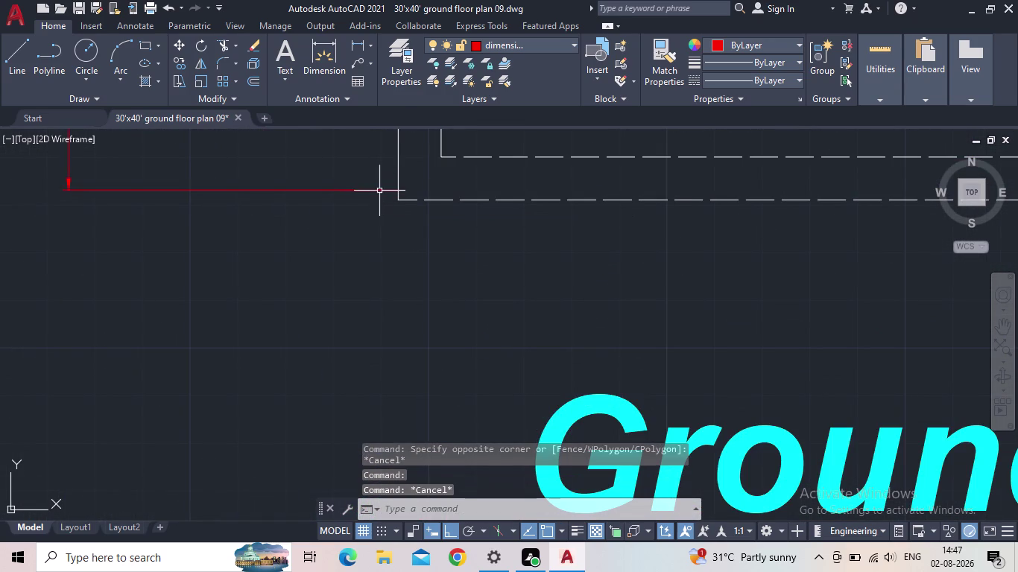
click(371, 187)
click(372, 203)
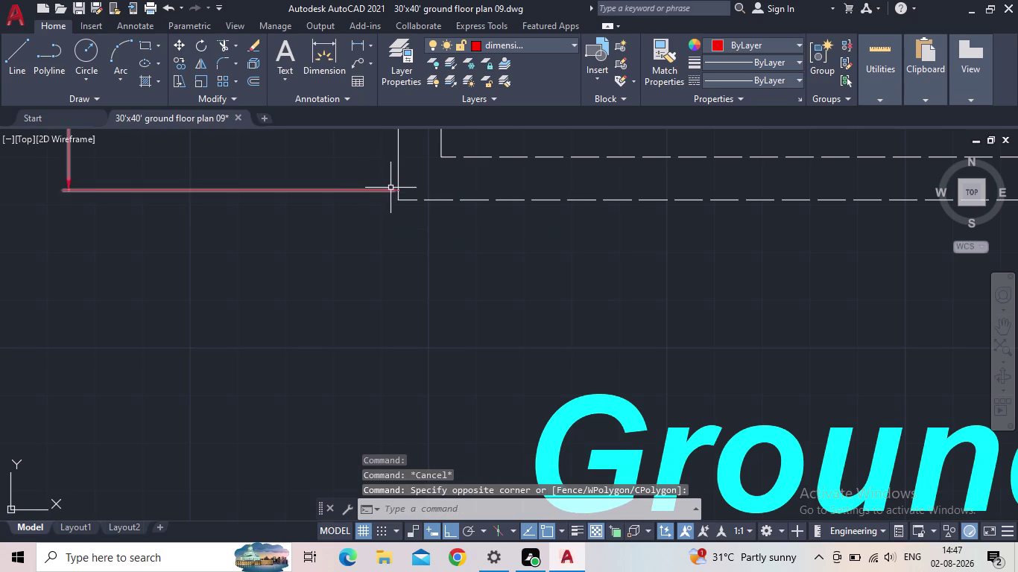
Erase the remaining stray line, keeping the 40' left dimension in view.
click(391, 191)
scroll(up, 3)
scroll(up, 3)
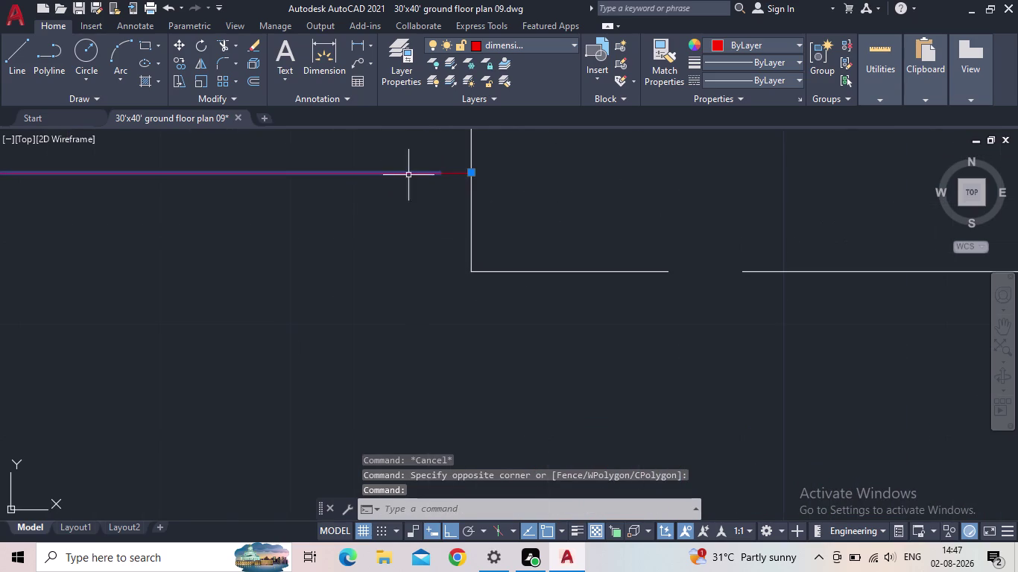
key(Escape)
click(452, 173)
scroll(down, 3)
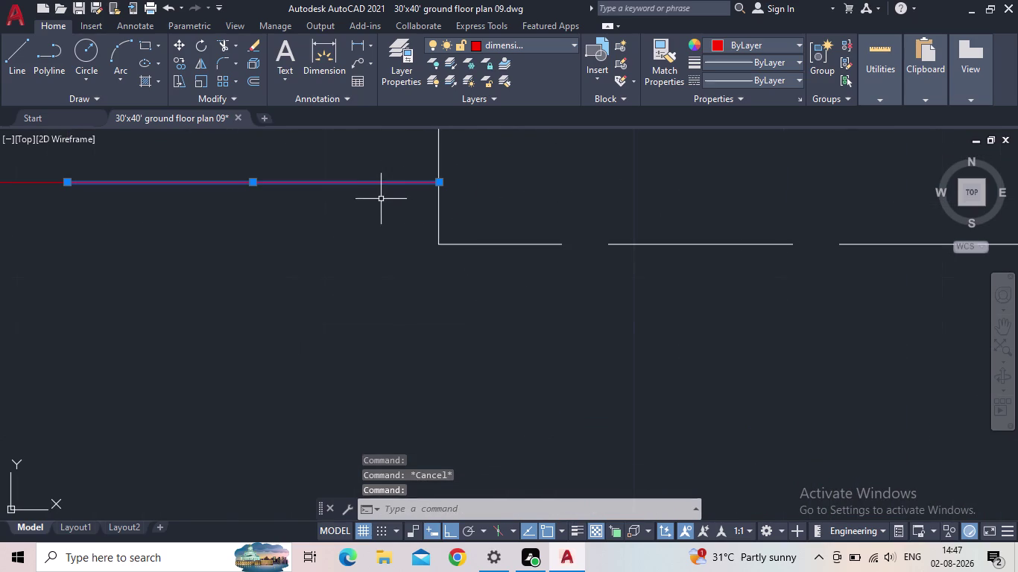
scroll(down, 3)
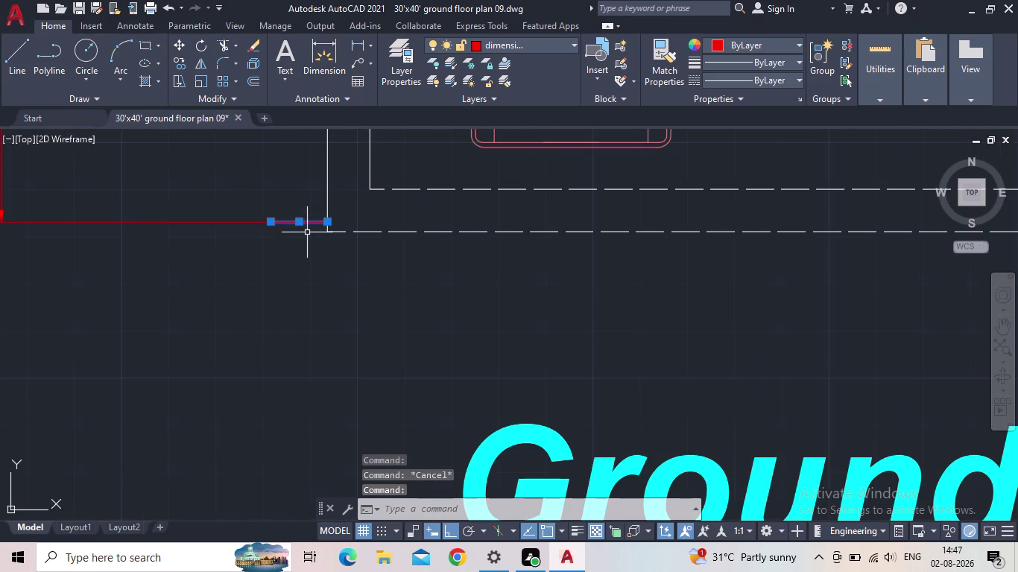
key(Delete)
scroll(down, 3)
middle_drag(309, 229, 293, 402)
scroll(down, 3)
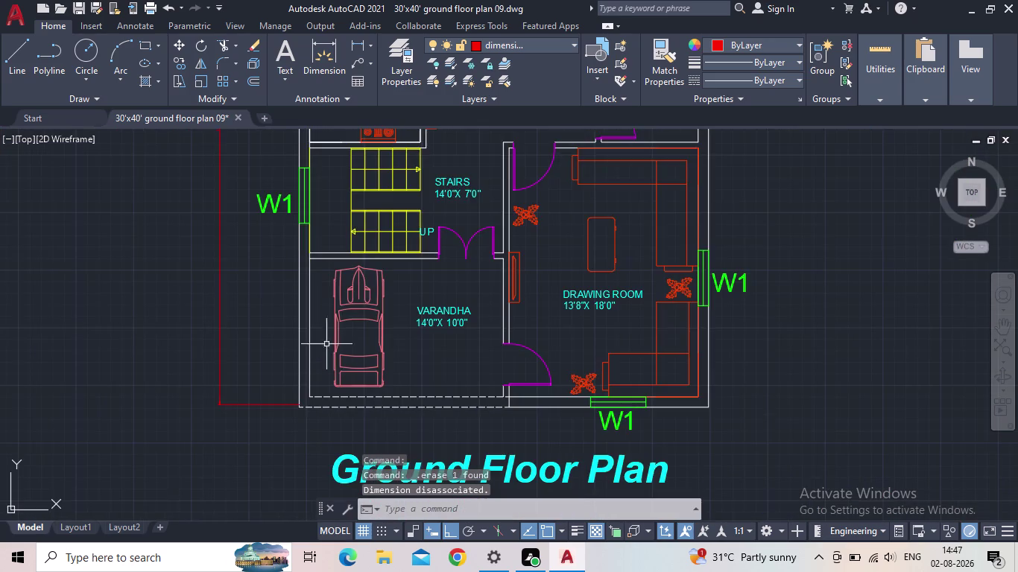
middle_drag(299, 223, 253, 417)
scroll(up, 3)
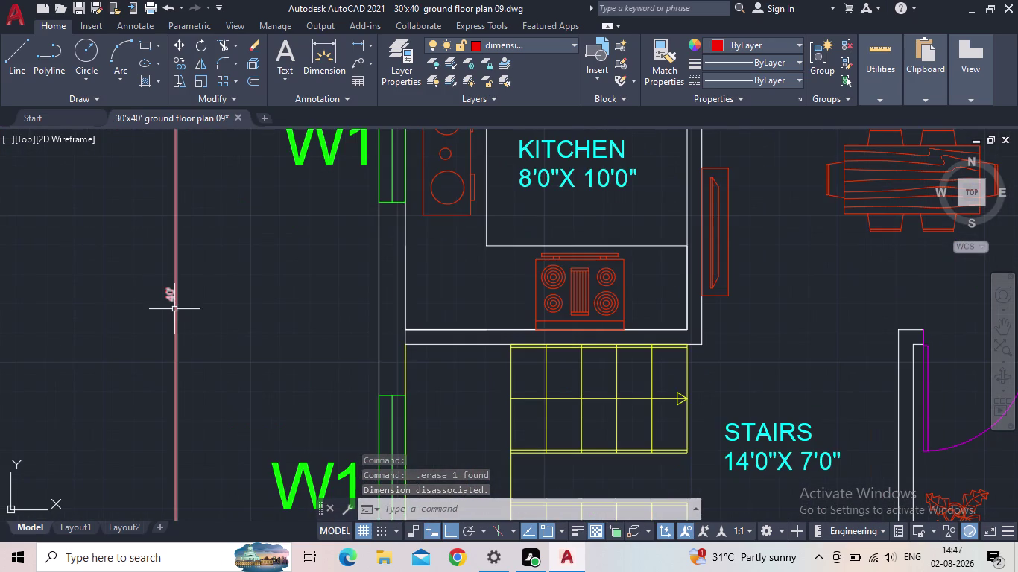
Change ISO-25 text height from 2.5 to 5, make it current, and close.
key(d)
key(Return)
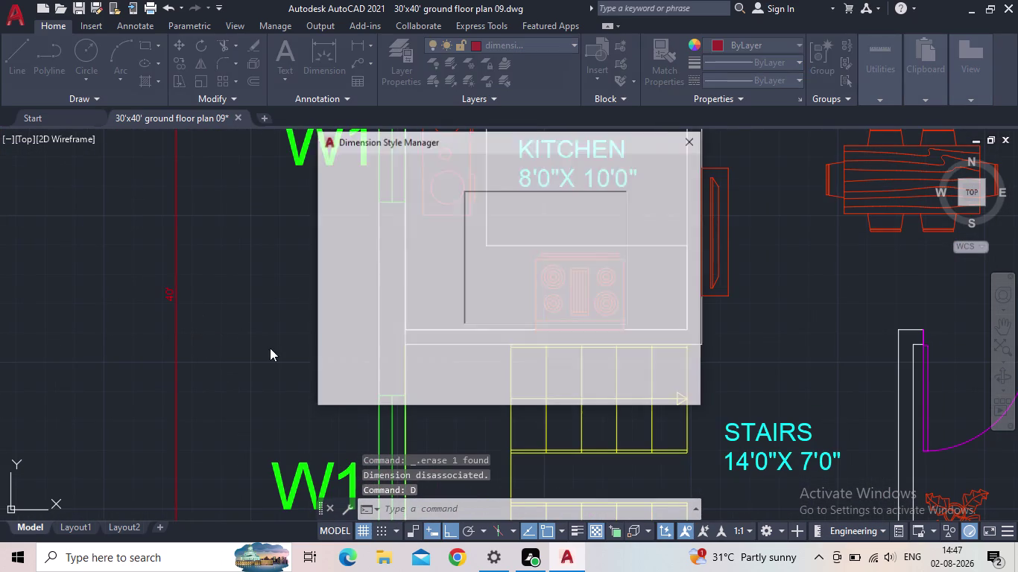
click(644, 243)
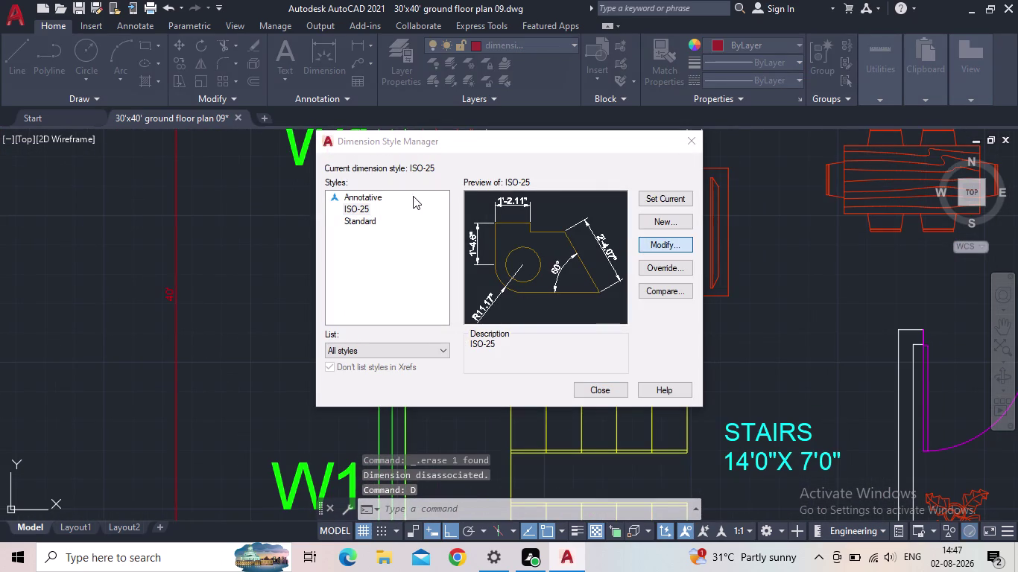
click(428, 110)
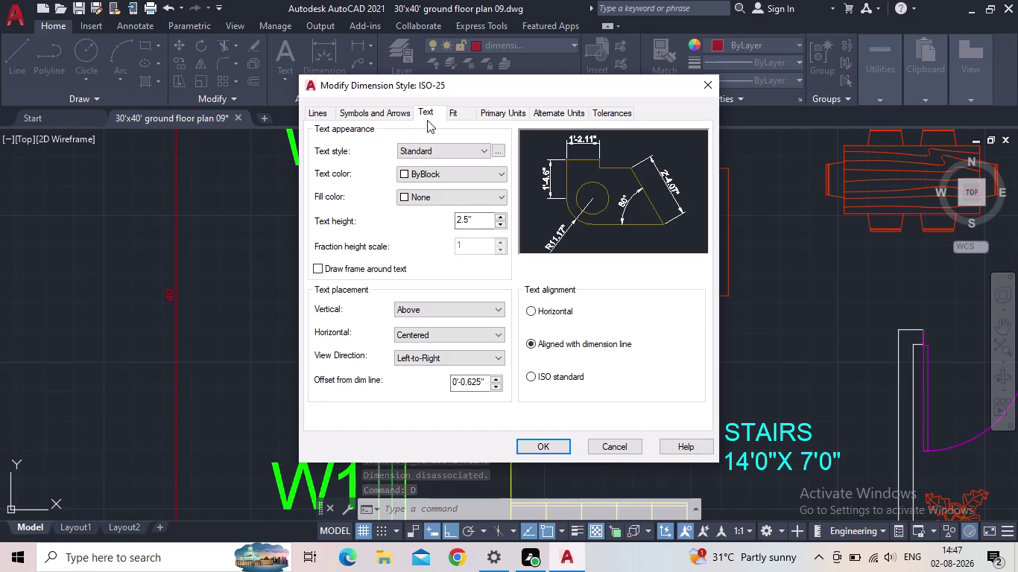
drag(482, 221, 440, 220)
key(5)
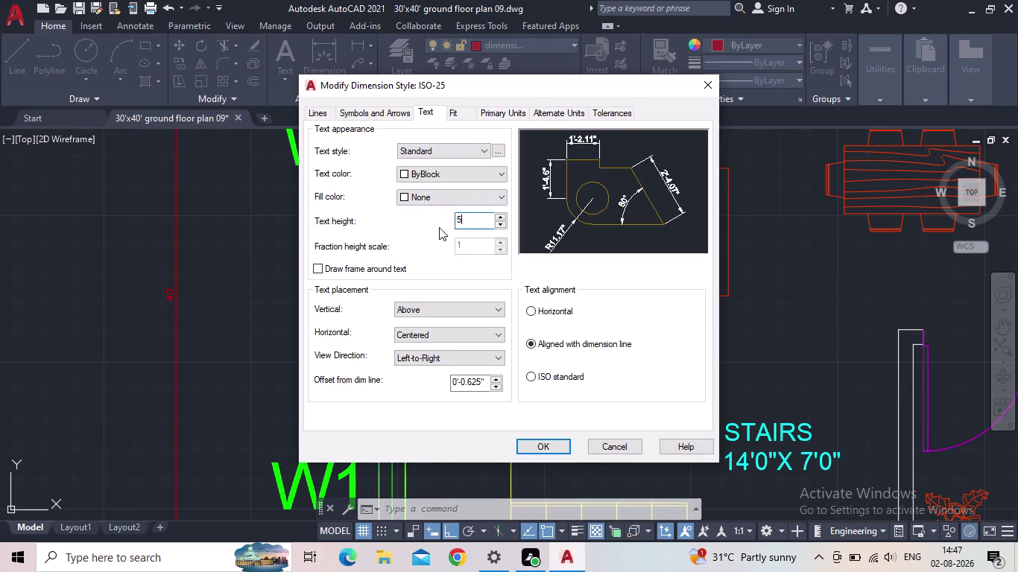
key(shift+quotedbl)
click(545, 451)
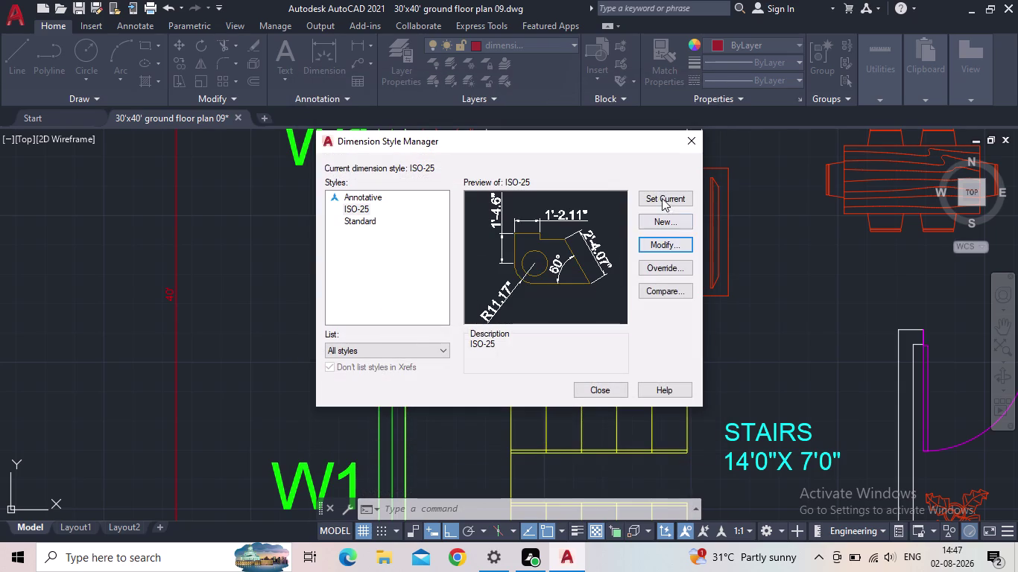
click(662, 196)
click(590, 393)
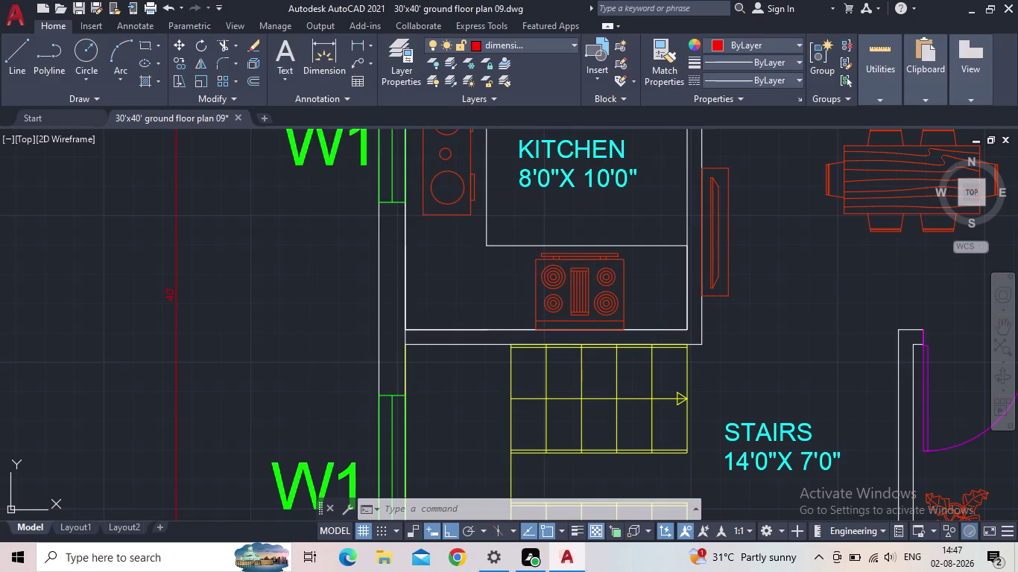
Begin a linear dimension across the plan's top corners, then cancel it.
scroll(down, 3)
scroll(down, 3)
middle_drag(247, 349, 250, 330)
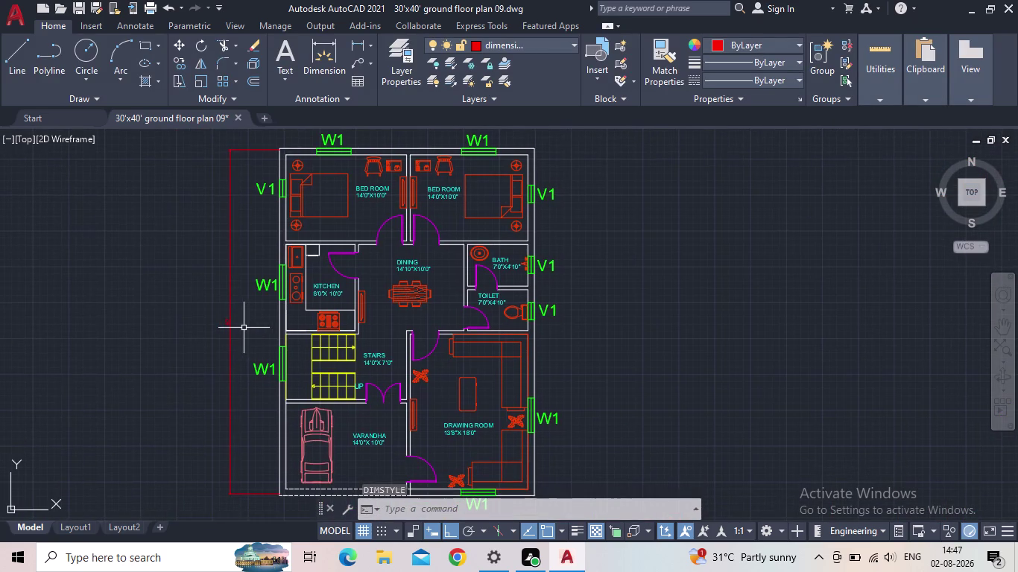
scroll(up, 3)
click(365, 45)
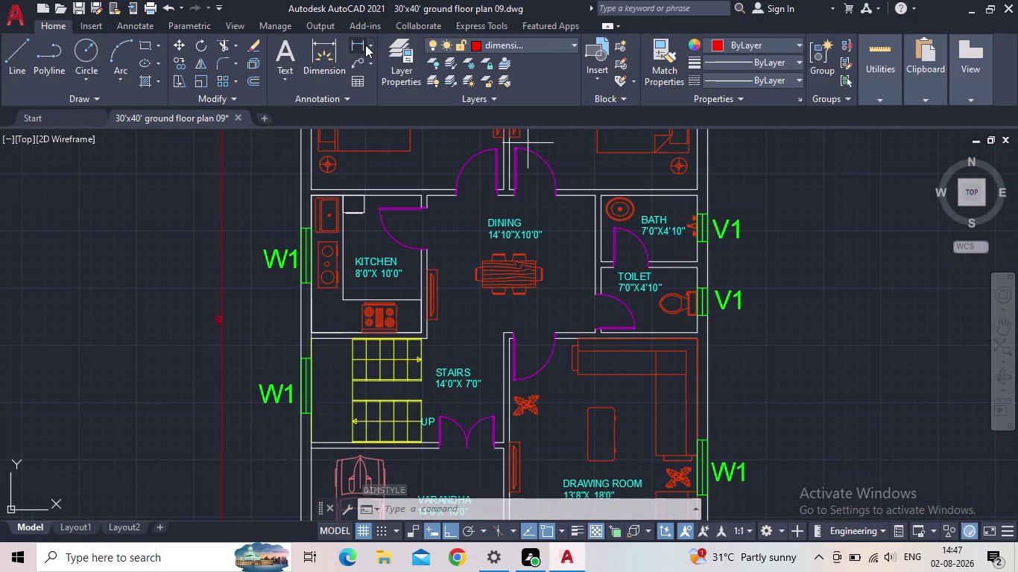
middle_drag(375, 189, 373, 389)
scroll(up, 3)
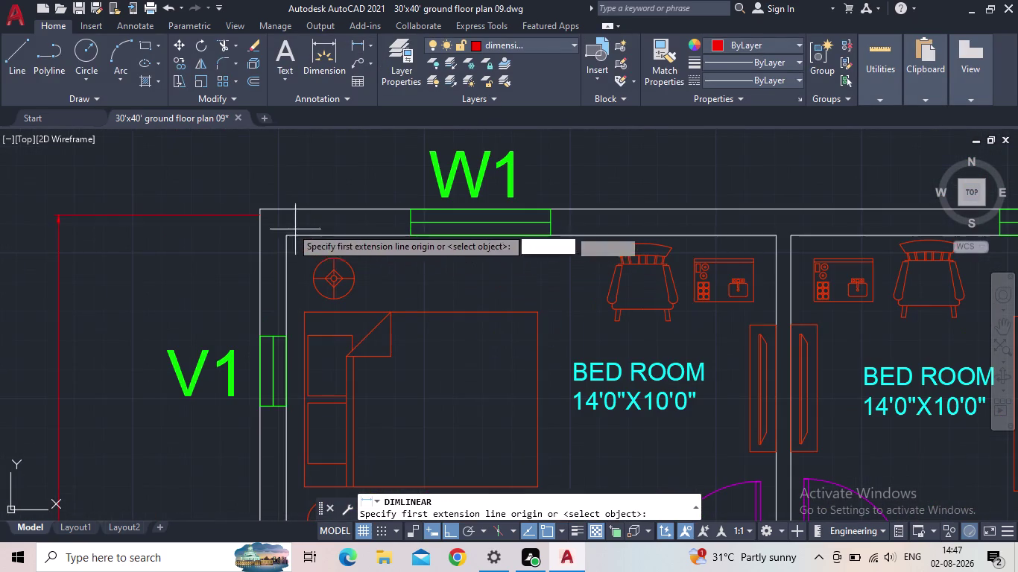
click(262, 210)
scroll(up, 3)
middle_drag(557, 217, 267, 238)
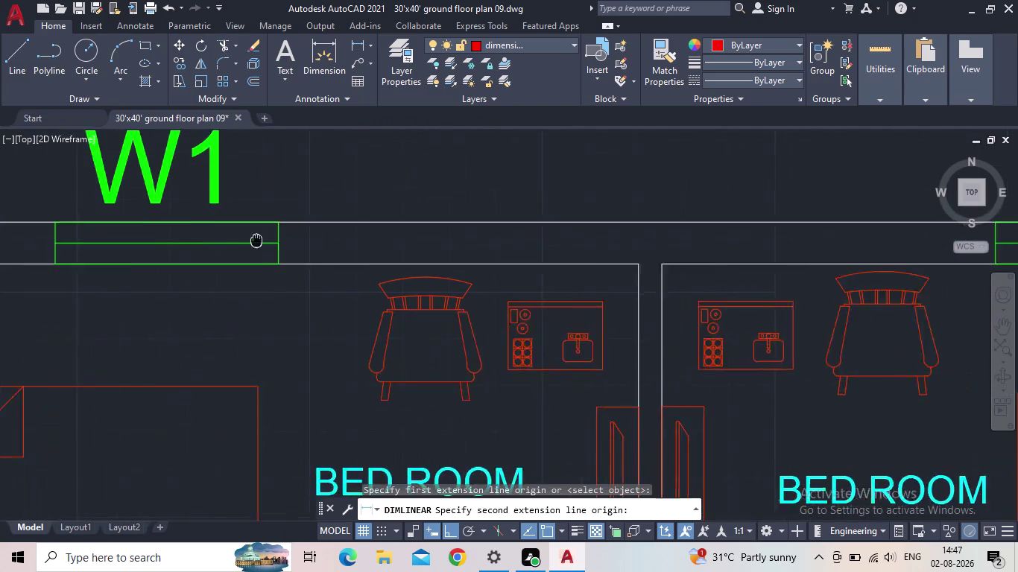
middle_drag(268, 239, 226, 242)
scroll(down, 3)
click(683, 238)
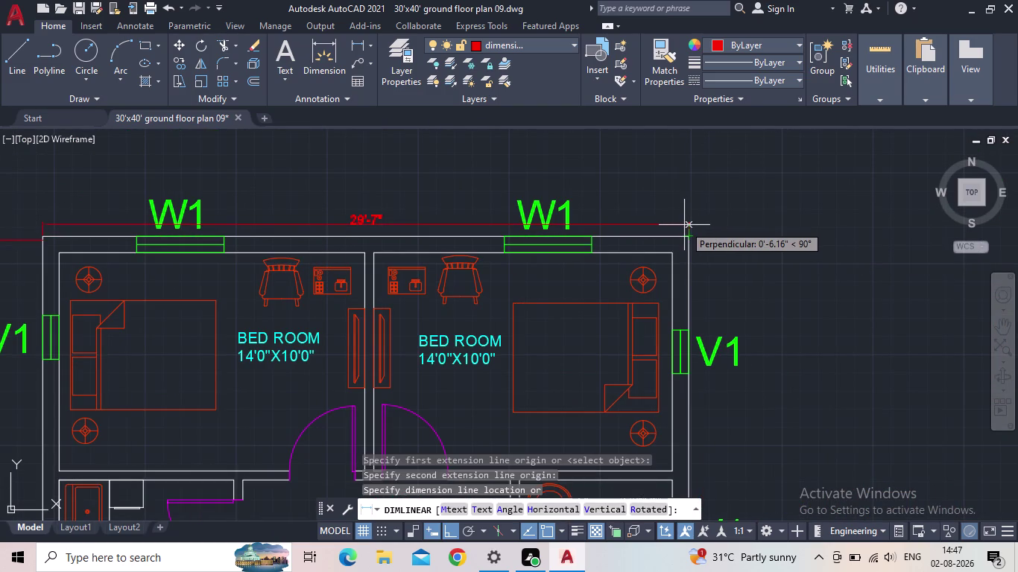
scroll(up, 3)
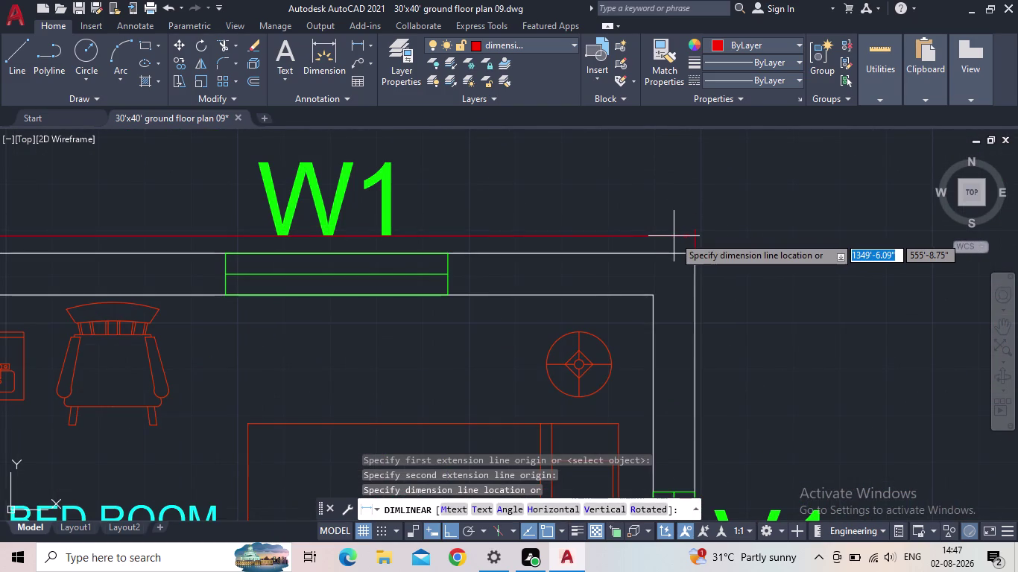
scroll(down, 3)
middle_drag(673, 236, 771, 235)
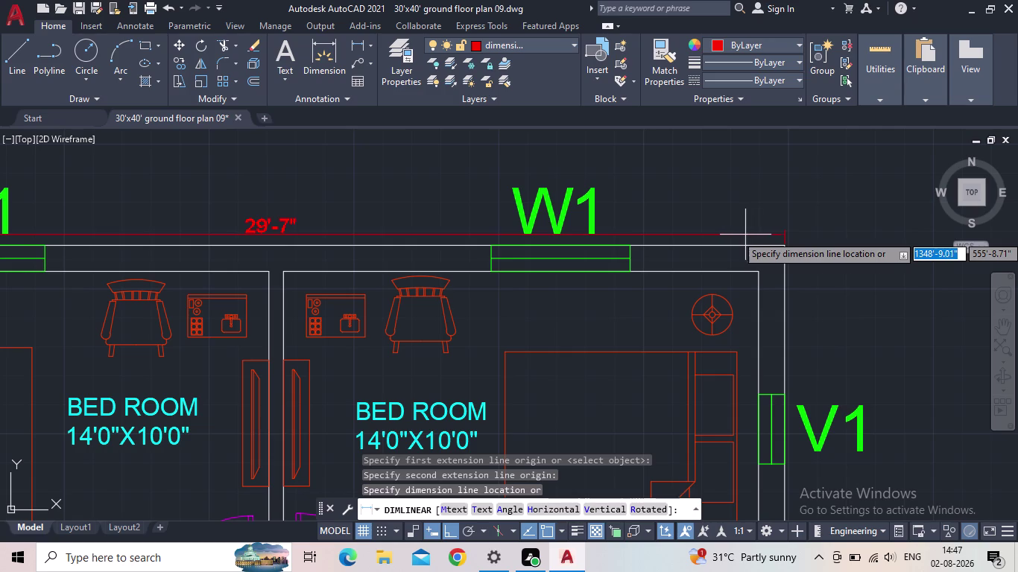
key(Escape)
Select the red line at the plan's top-left corner, then deselect it.
scroll(down, 3)
middle_drag(736, 233, 867, 145)
scroll(down, 3)
middle_drag(735, 203, 683, 245)
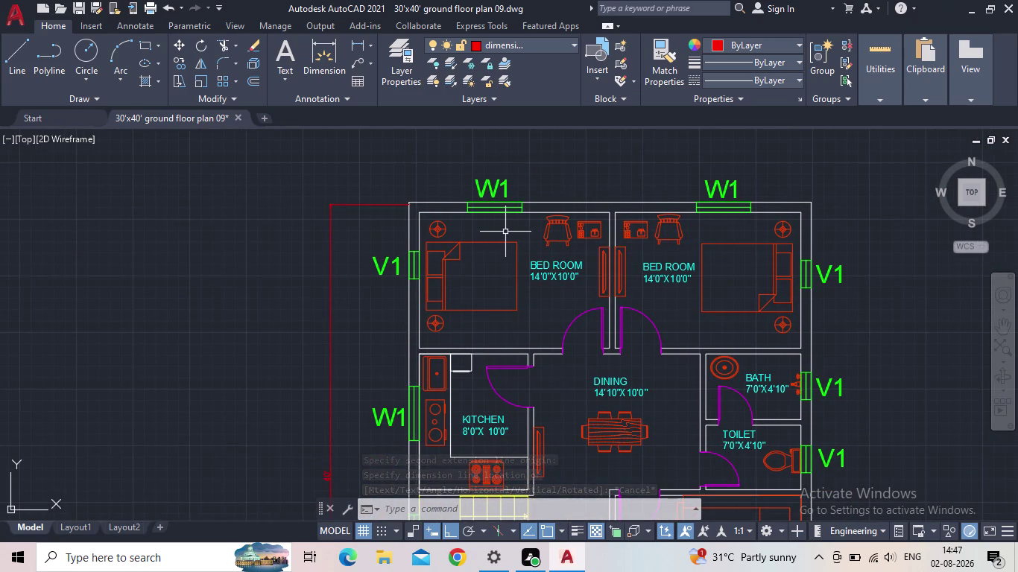
scroll(up, 3)
middle_drag(420, 201, 404, 242)
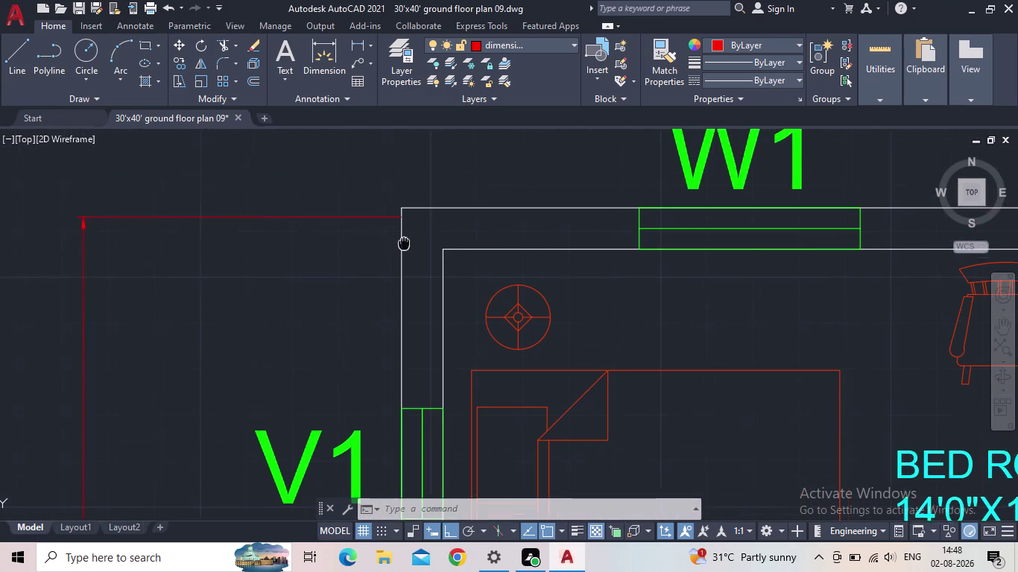
middle_drag(404, 242, 390, 266)
scroll(up, 3)
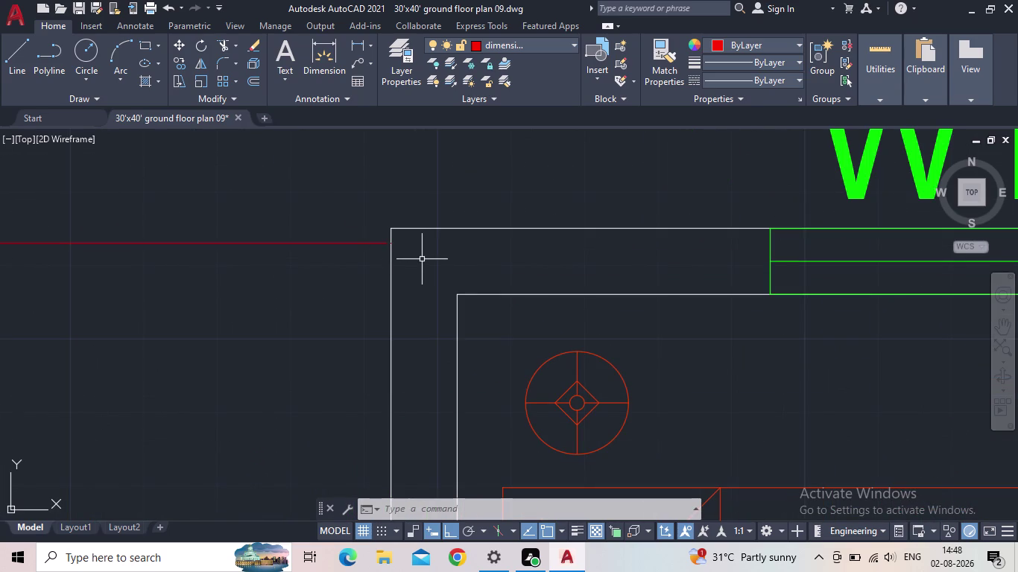
click(372, 241)
scroll(up, 3)
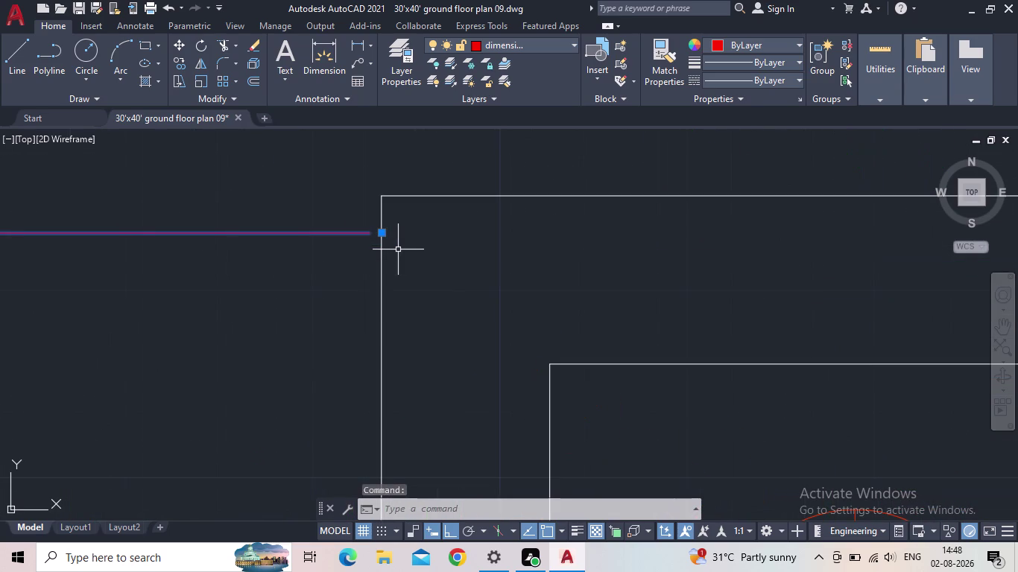
key(Escape)
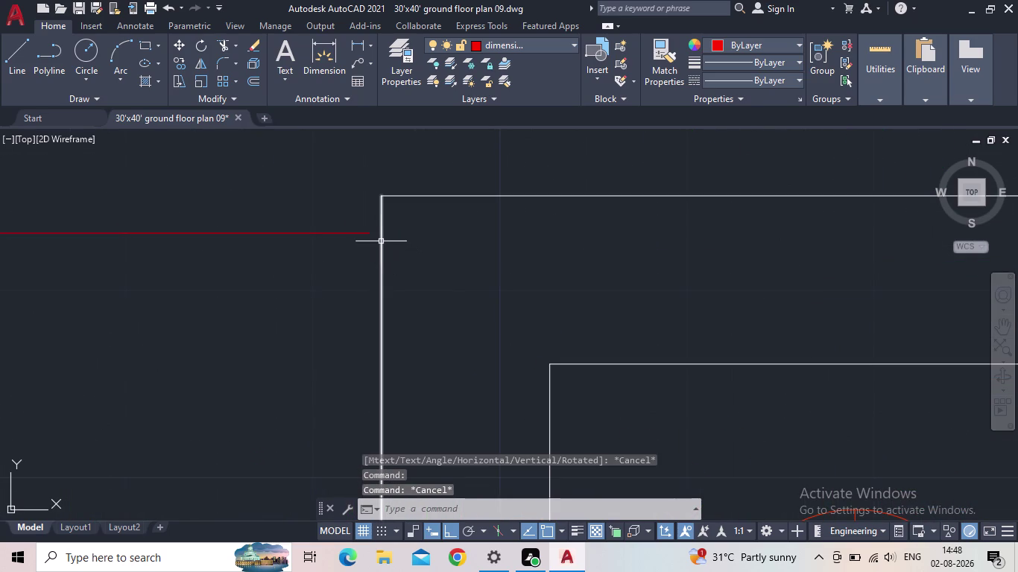
Pan across the plan down toward the Ground Floor Plan title.
scroll(down, 3)
middle_drag(499, 262, 472, 251)
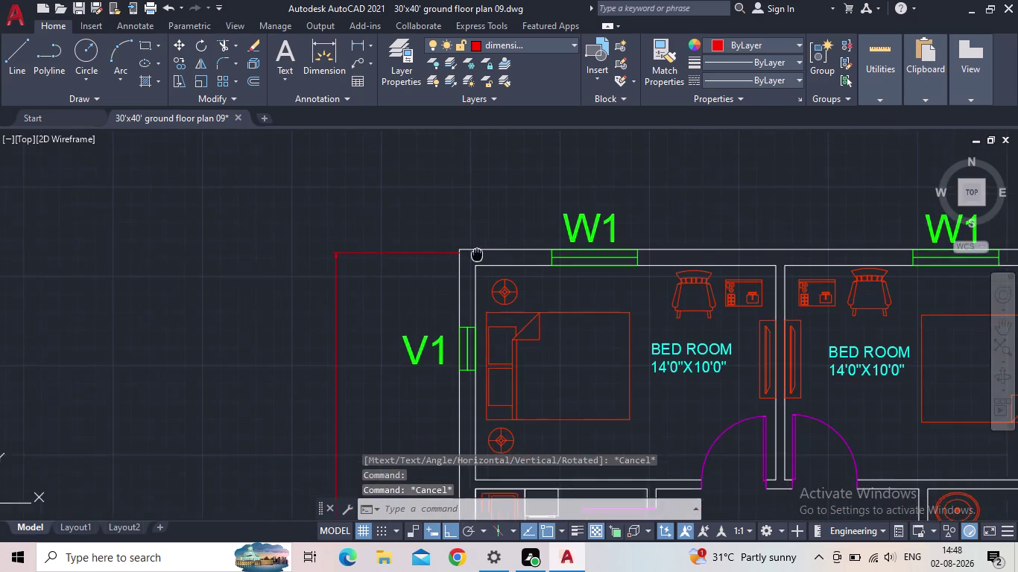
middle_drag(472, 251, 294, 195)
scroll(up, 3)
middle_drag(455, 249, 421, 162)
scroll(down, 3)
scroll(down, 3)
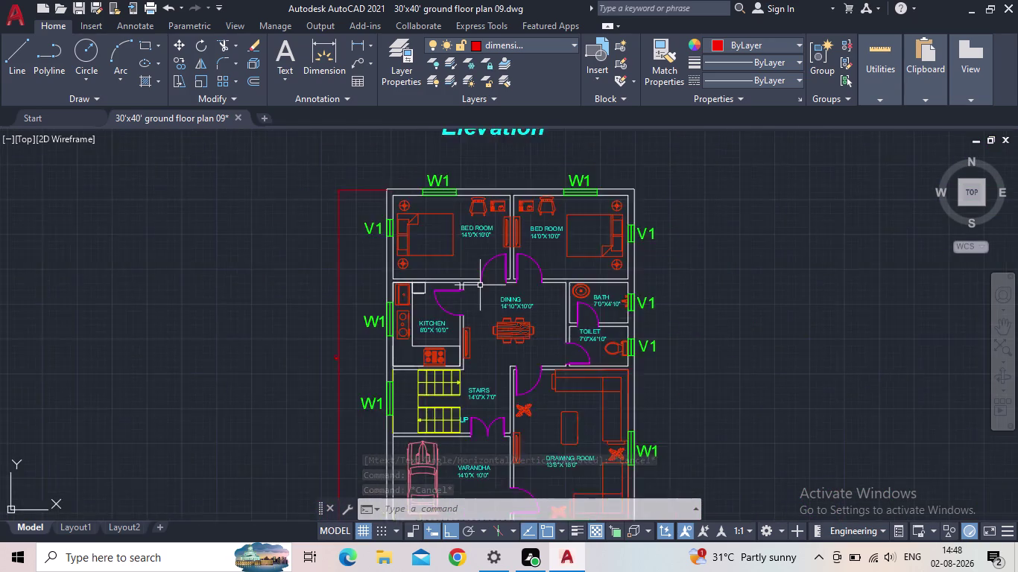
scroll(down, 3)
middle_drag(479, 295, 477, 170)
scroll(up, 3)
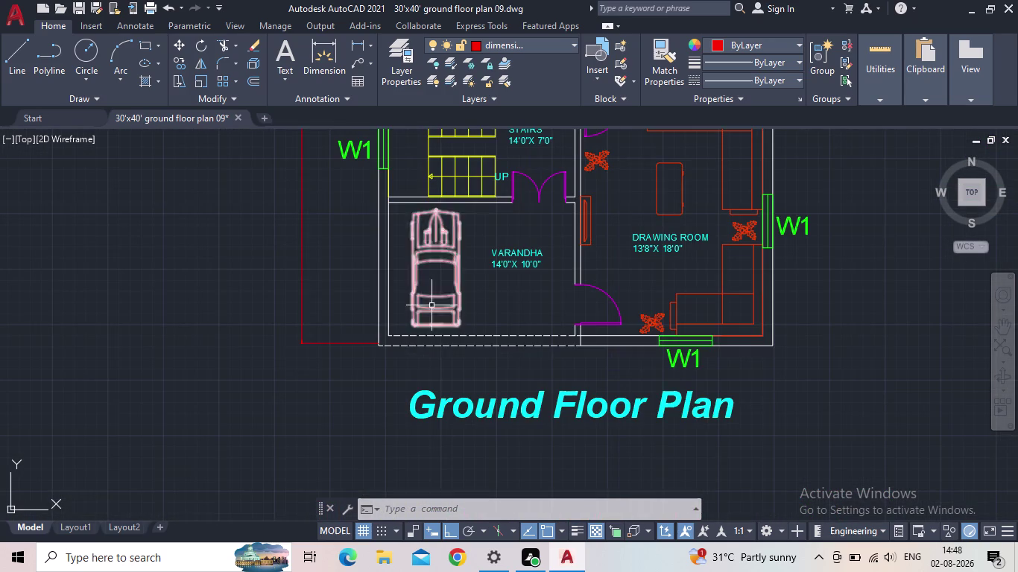
scroll(up, 3)
Begin a linear dimension across the plan's bottom corners, then cancel it.
key(Return)
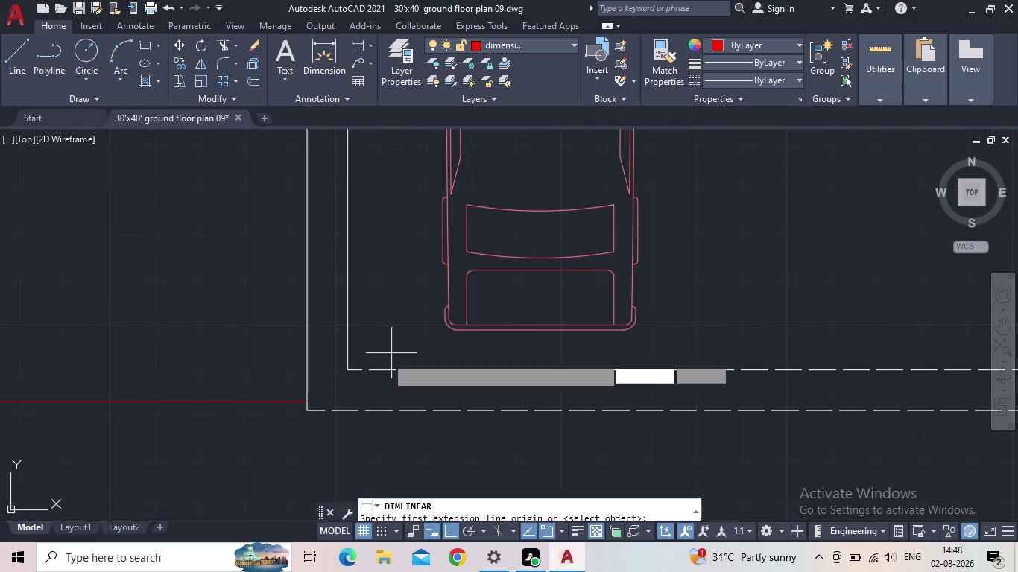
click(306, 412)
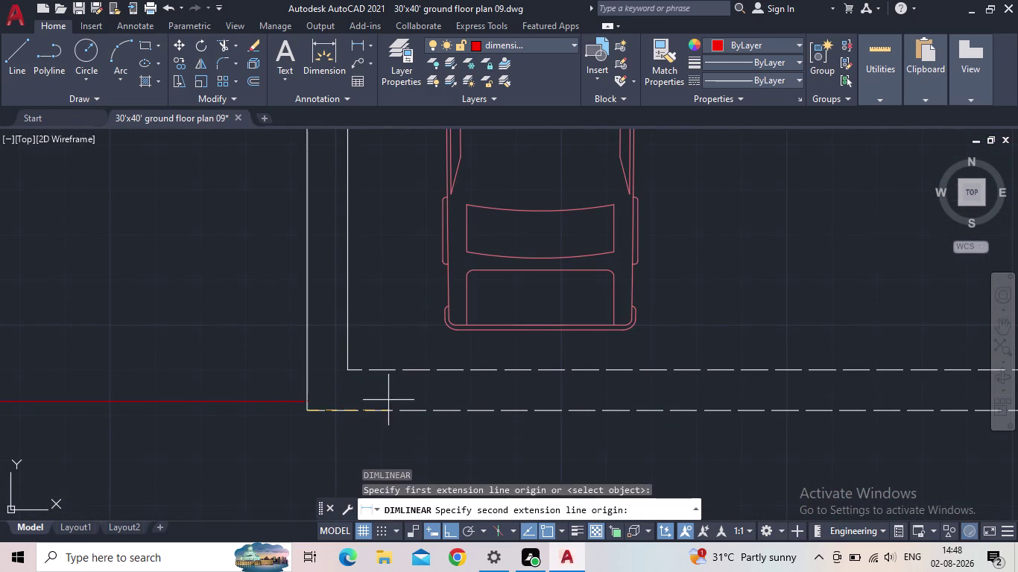
middle_drag(720, 401, 382, 410)
scroll(down, 3)
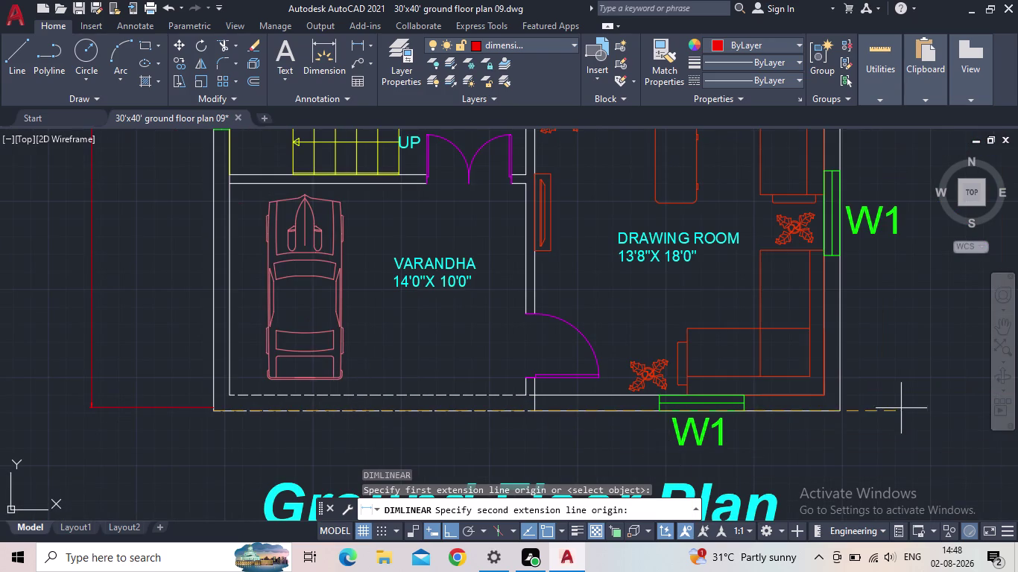
click(844, 414)
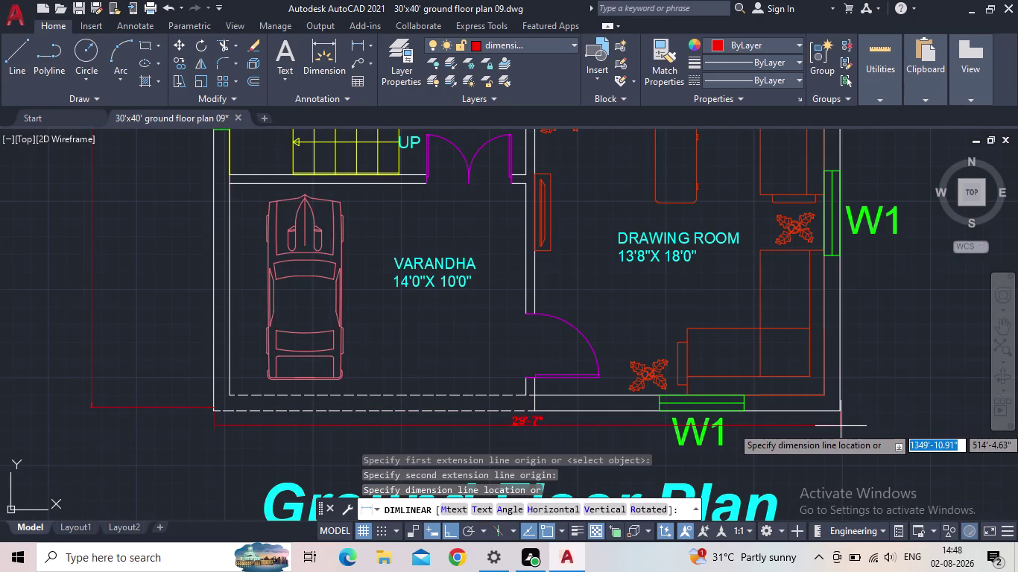
key(Escape)
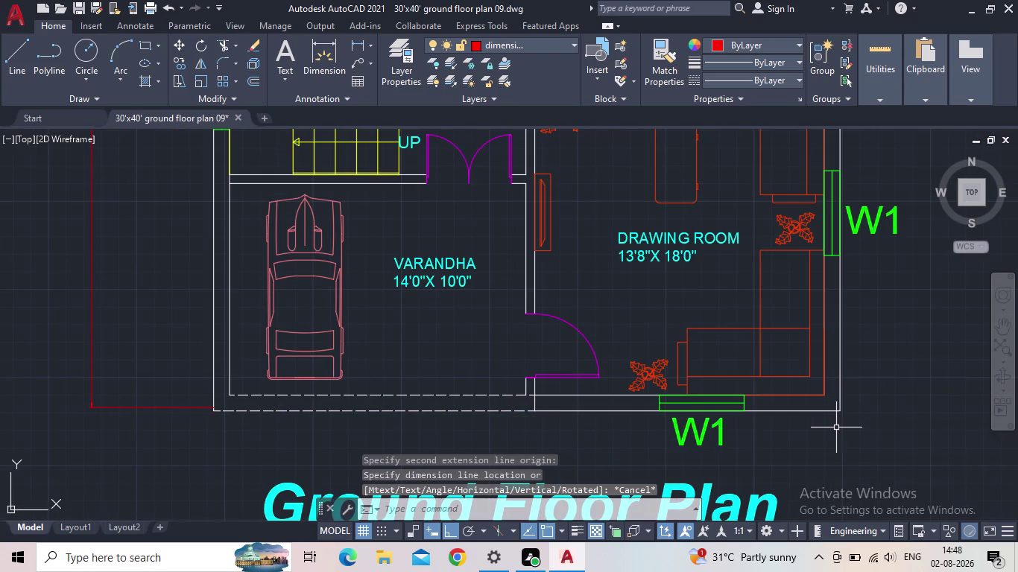
scroll(down, 3)
middle_drag(829, 428, 790, 457)
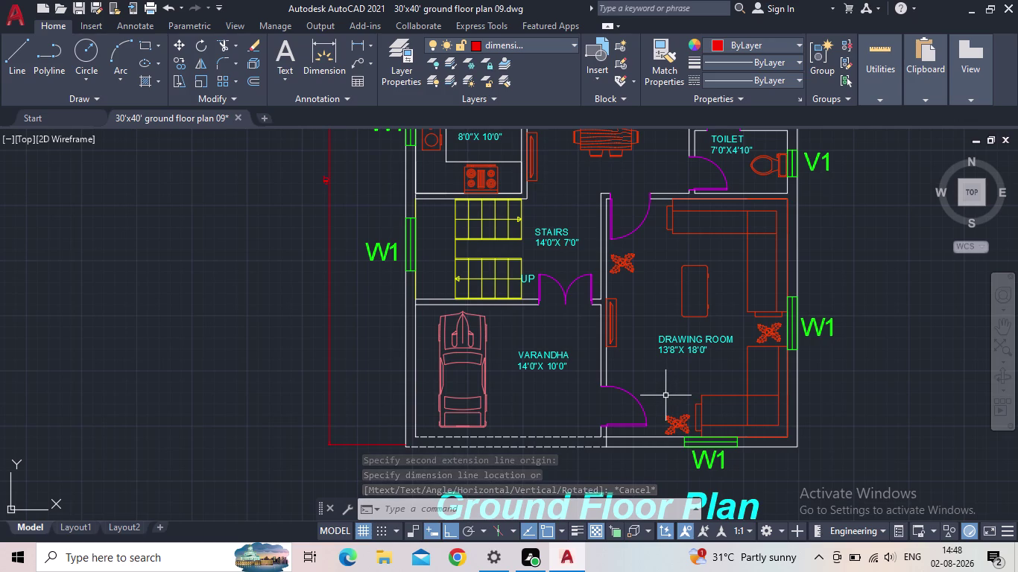
Dimension the varandha's bottom wall at 14', placing the dimension below it.
key(Return)
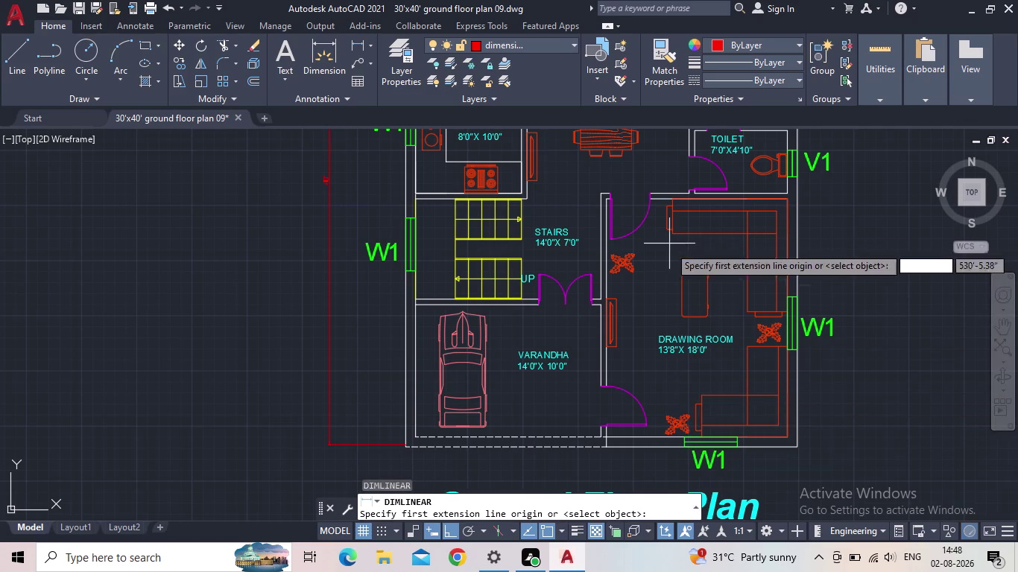
middle_drag(509, 312, 578, 346)
middle_drag(607, 280, 588, 318)
middle_drag(587, 351, 615, 178)
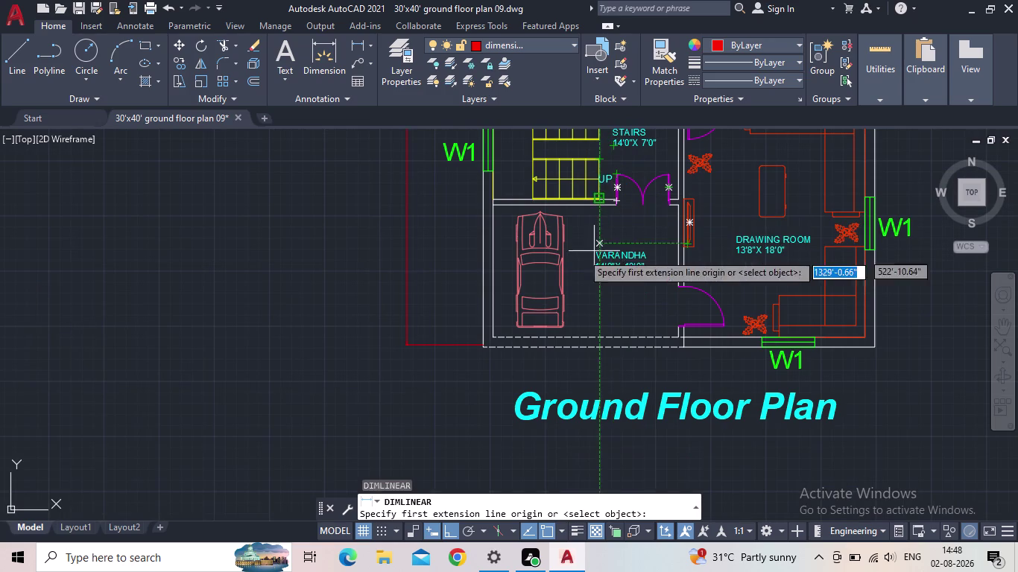
scroll(up, 3)
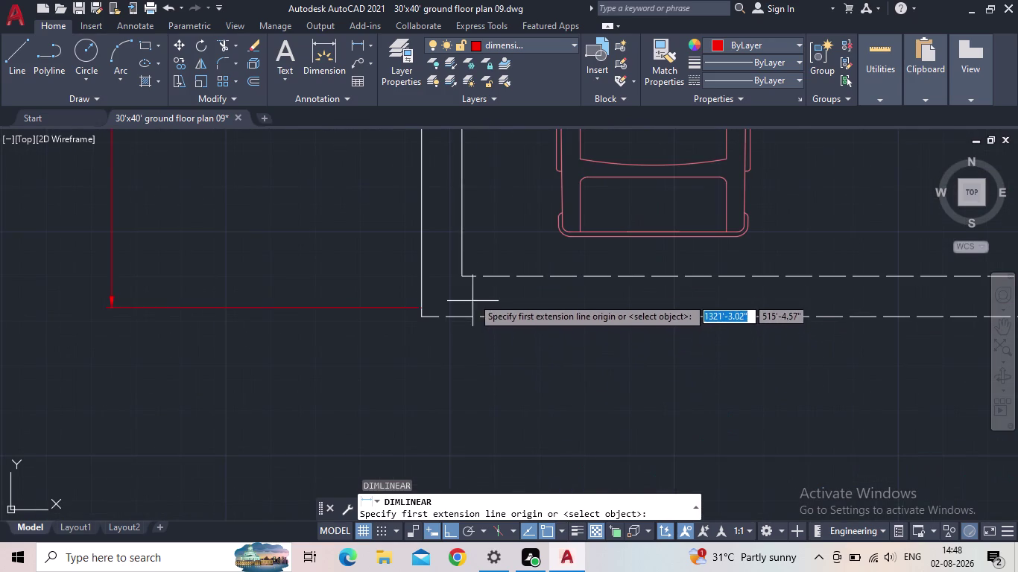
click(465, 274)
middle_drag(724, 267, 526, 301)
scroll(down, 3)
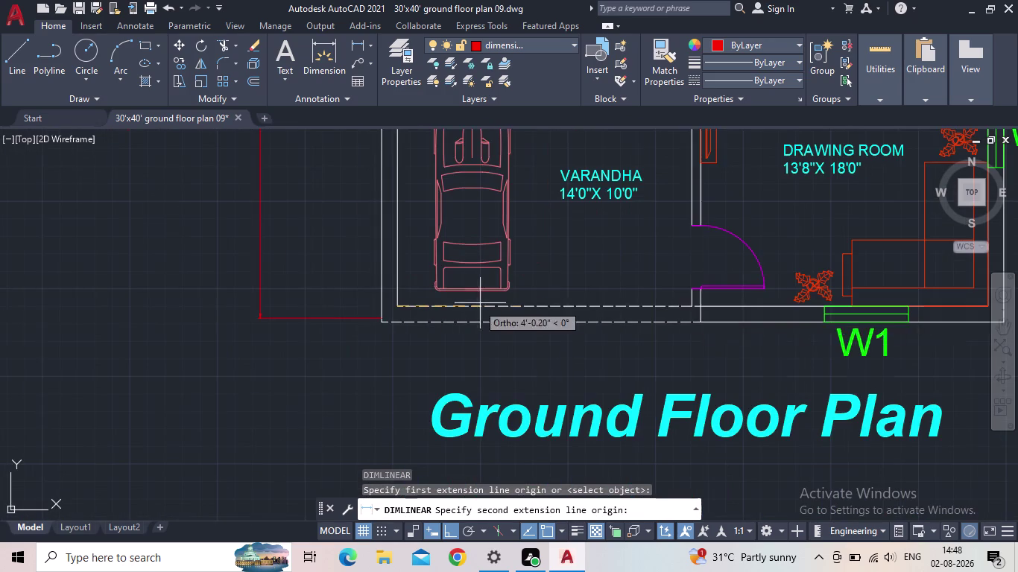
scroll(up, 3)
click(729, 308)
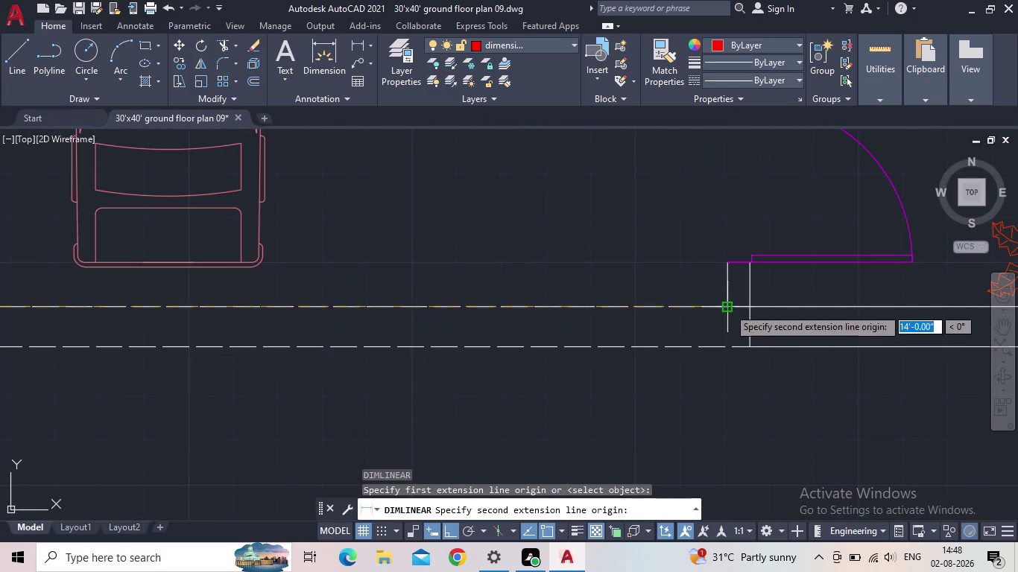
middle_drag(689, 406, 846, 320)
scroll(down, 3)
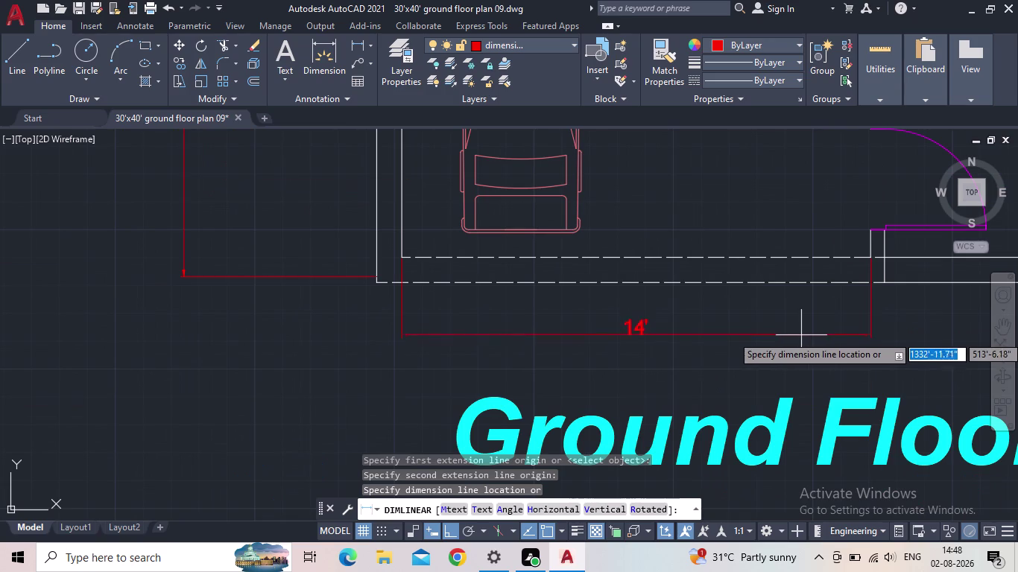
click(786, 324)
middle_drag(804, 300, 626, 378)
scroll(down, 3)
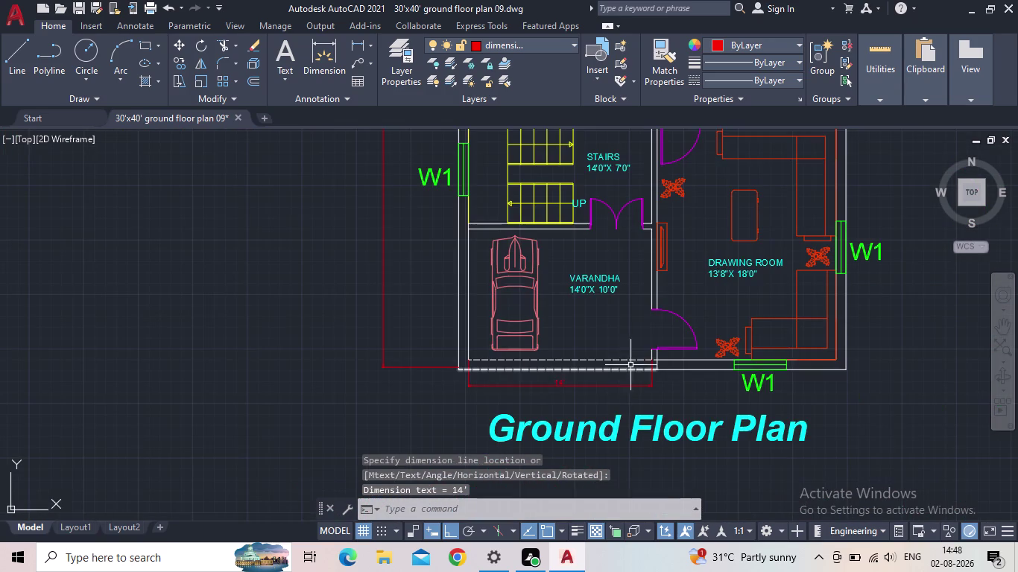
middle_drag(651, 339, 547, 360)
Dimension the drawing room's side window at 4' outside the wall.
key(space)
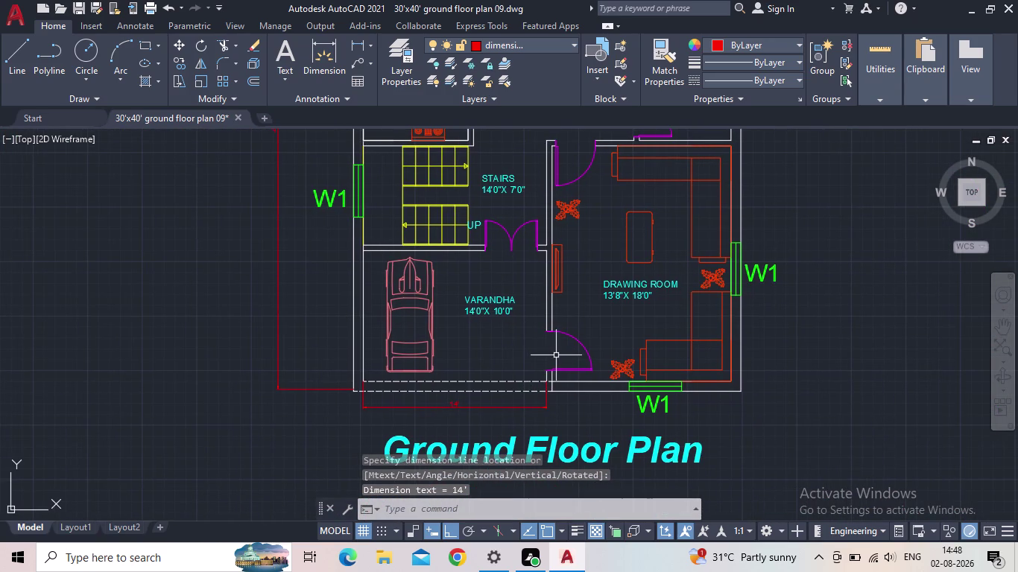
middle_drag(637, 281, 602, 329)
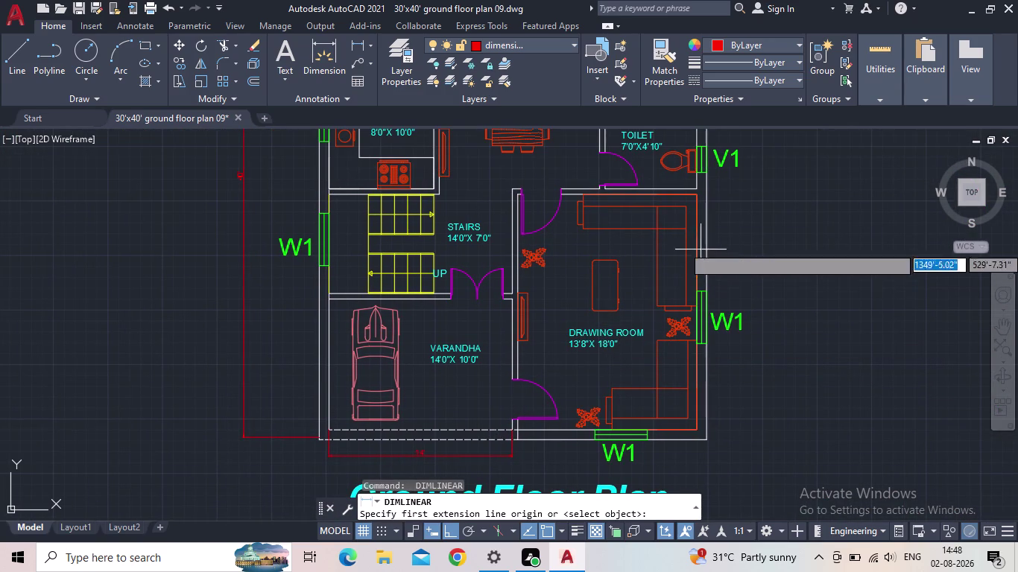
middle_drag(760, 237, 718, 257)
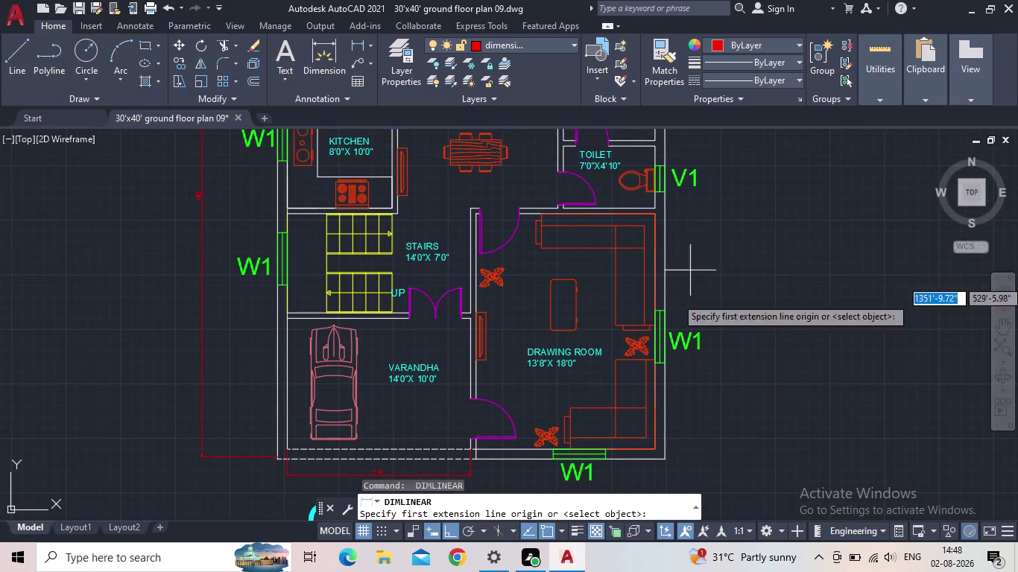
scroll(up, 3)
click(702, 287)
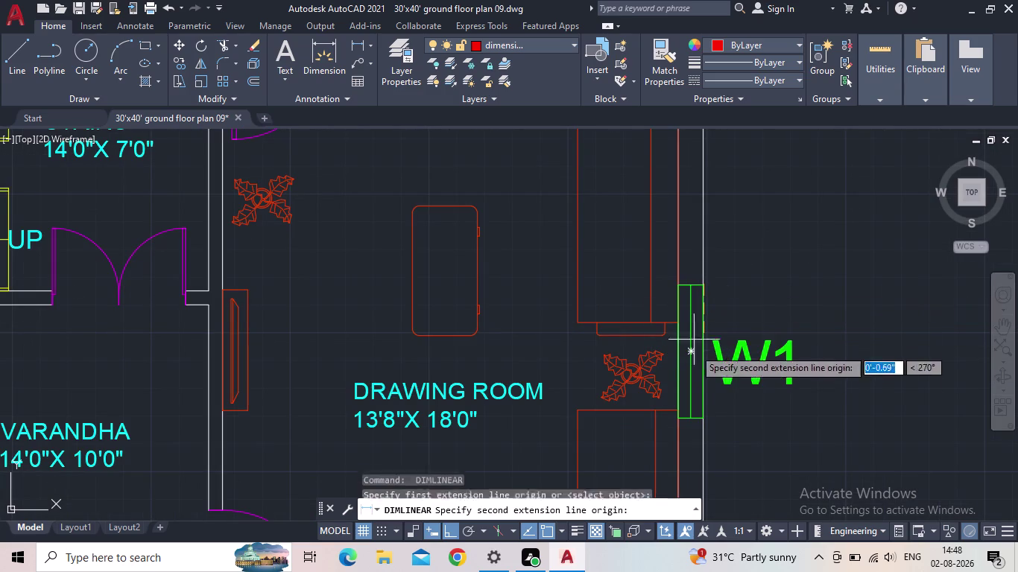
click(701, 418)
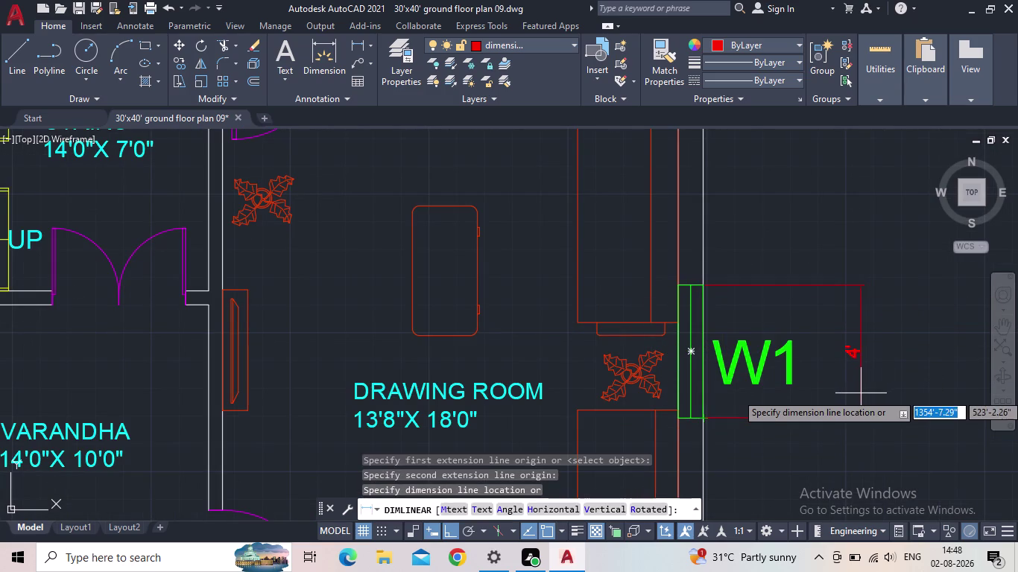
click(861, 394)
scroll(down, 3)
middle_drag(814, 287, 719, 372)
scroll(down, 3)
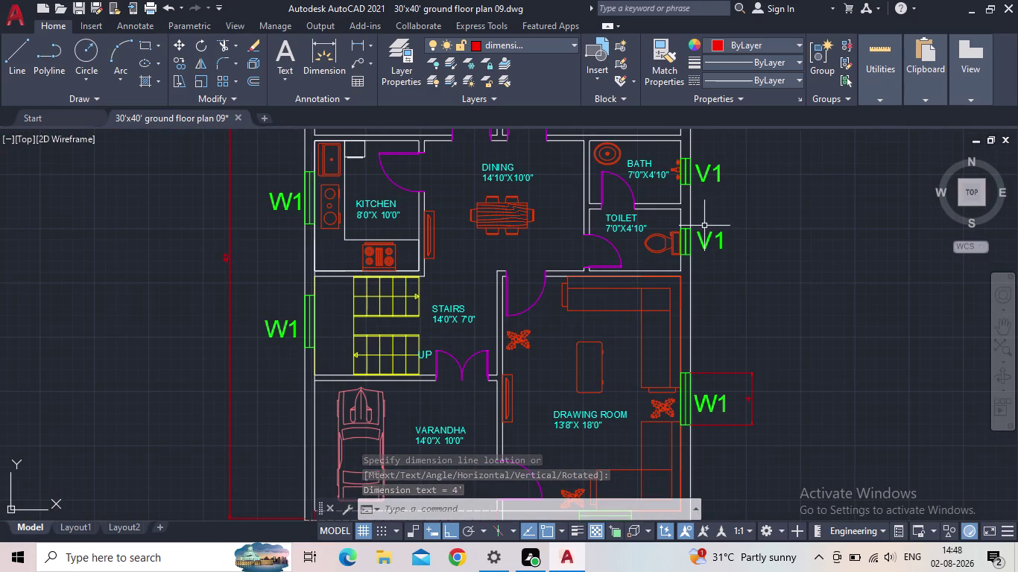
Dimension the toilet ventilator at 2' and the bath ventilator at 9".
key(space)
scroll(up, 3)
click(687, 305)
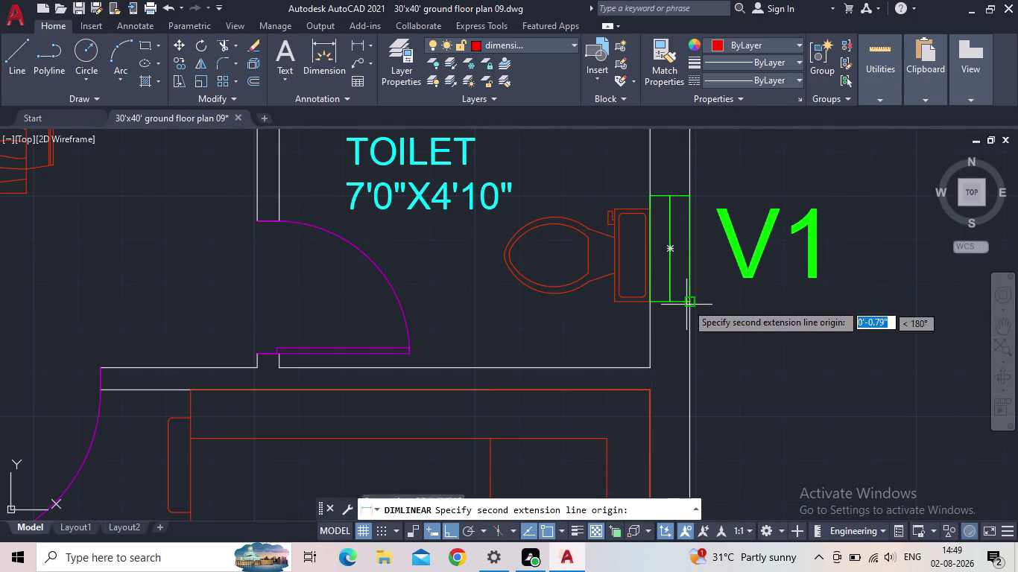
click(691, 198)
click(867, 203)
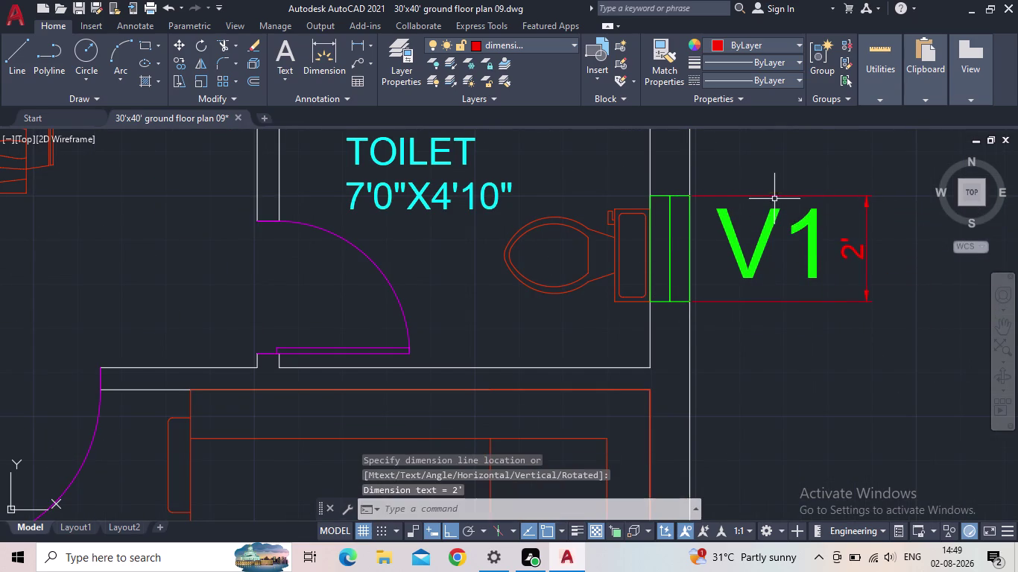
middle_drag(705, 144, 681, 305)
scroll(down, 3)
key(space)
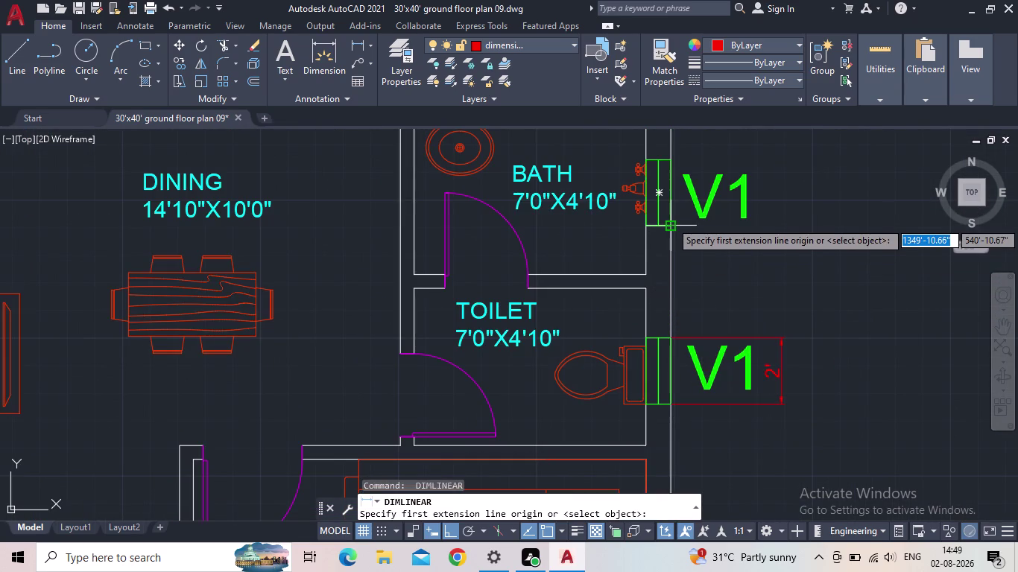
click(671, 221)
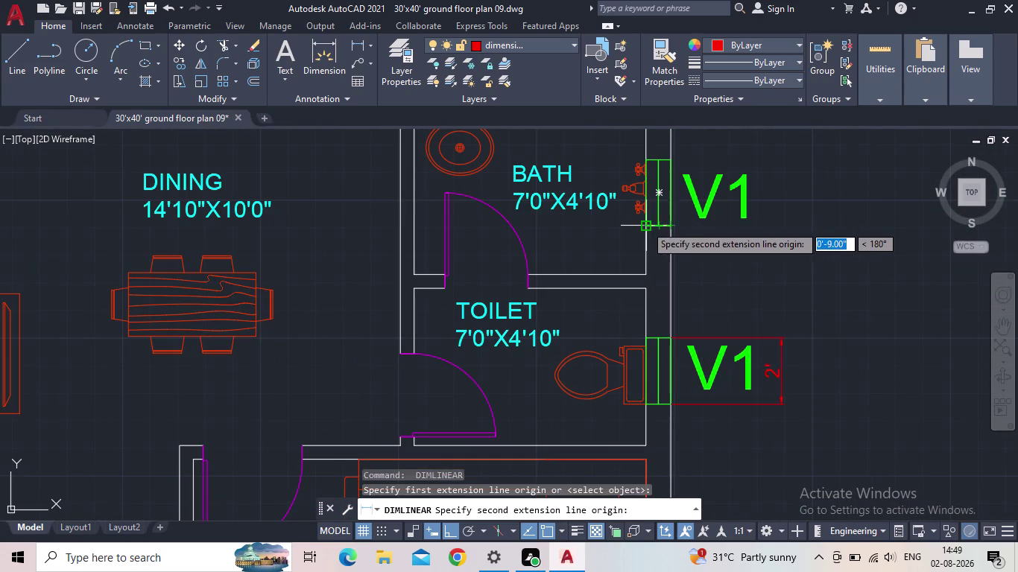
click(646, 225)
click(652, 247)
scroll(down, 3)
Dimension the bedroom ventilator at 2' outside the wall.
middle_drag(618, 232, 592, 371)
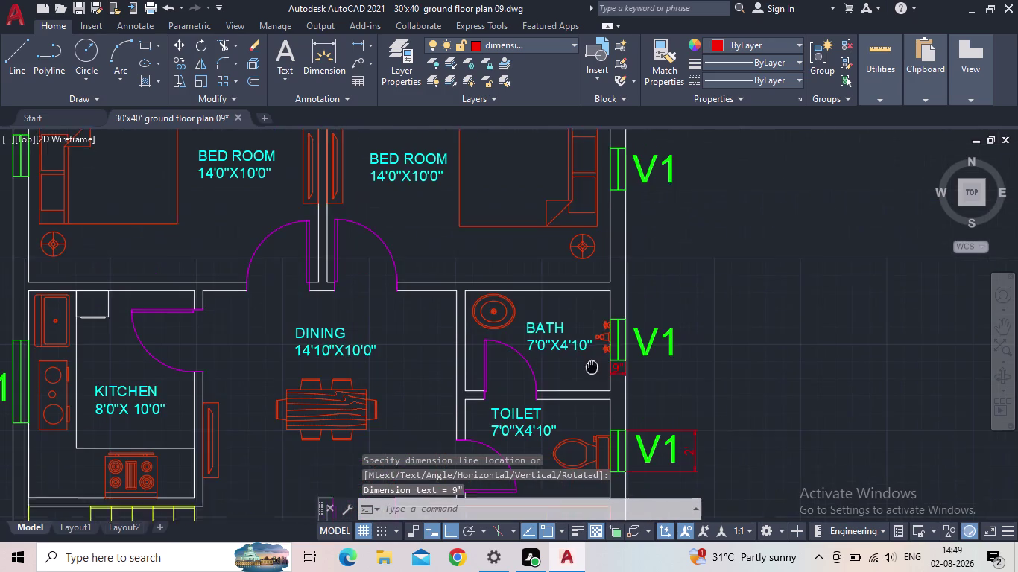
middle_drag(592, 371, 591, 375)
middle_drag(612, 273, 643, 384)
scroll(up, 3)
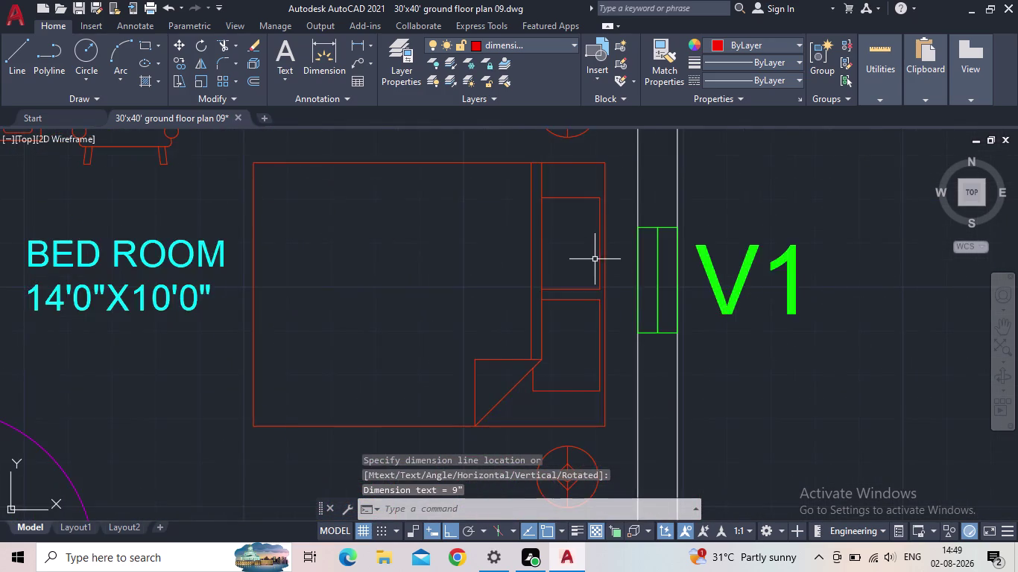
scroll(down, 3)
key(space)
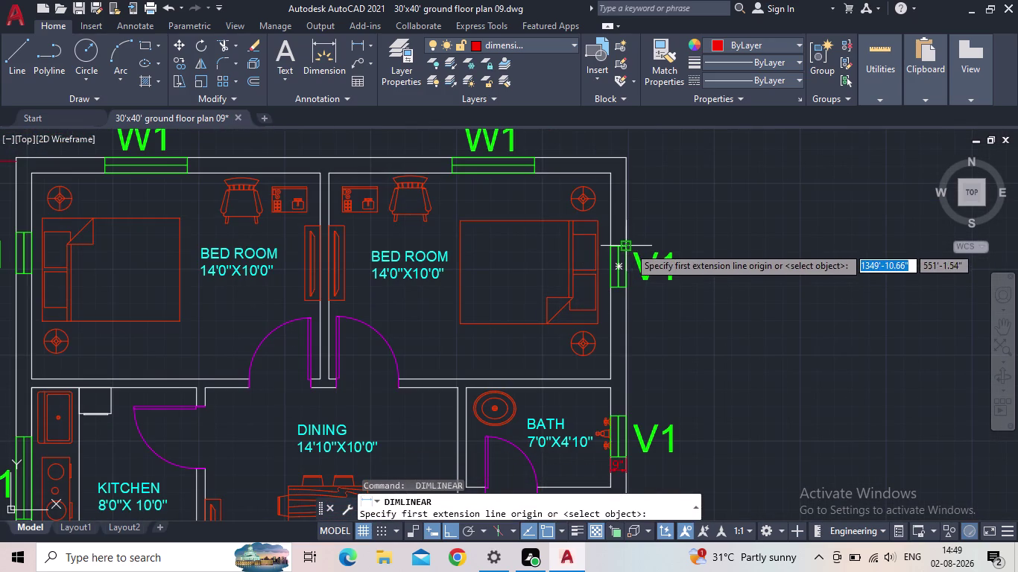
click(629, 247)
click(625, 287)
click(711, 292)
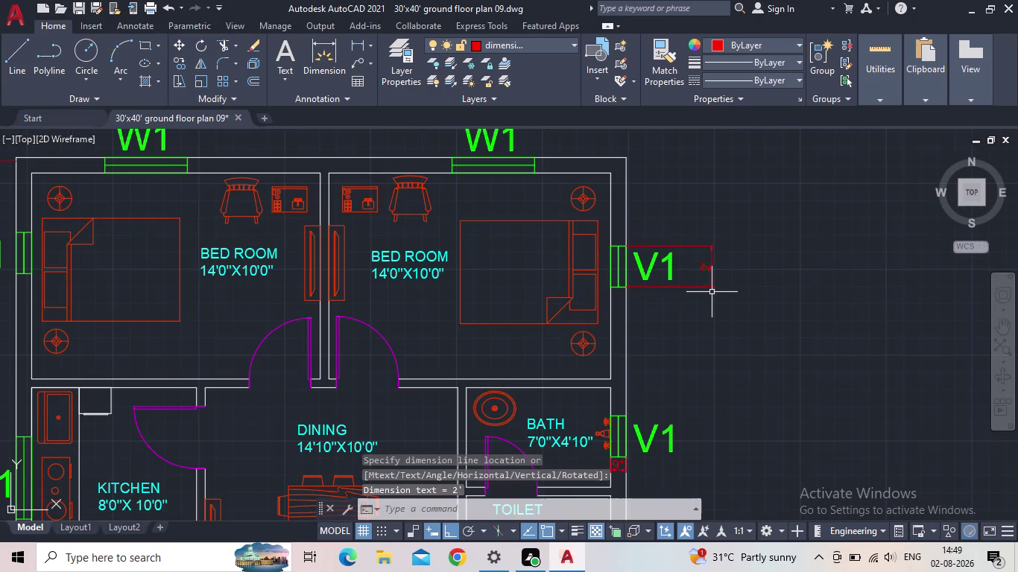
Dimension the bedroom's top window at 4' above the wall.
middle_drag(634, 213, 786, 357)
key(space)
scroll(up, 3)
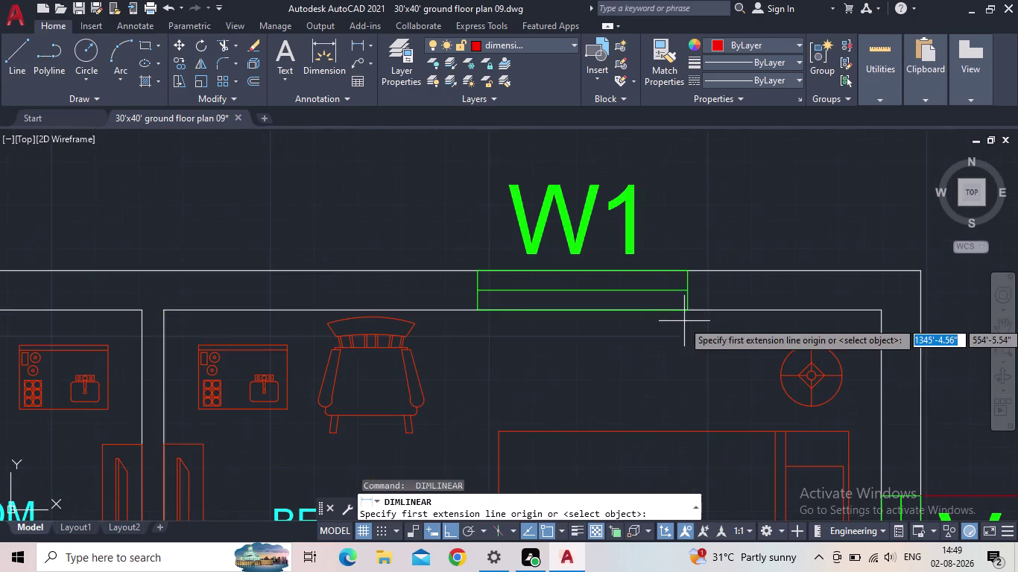
click(689, 272)
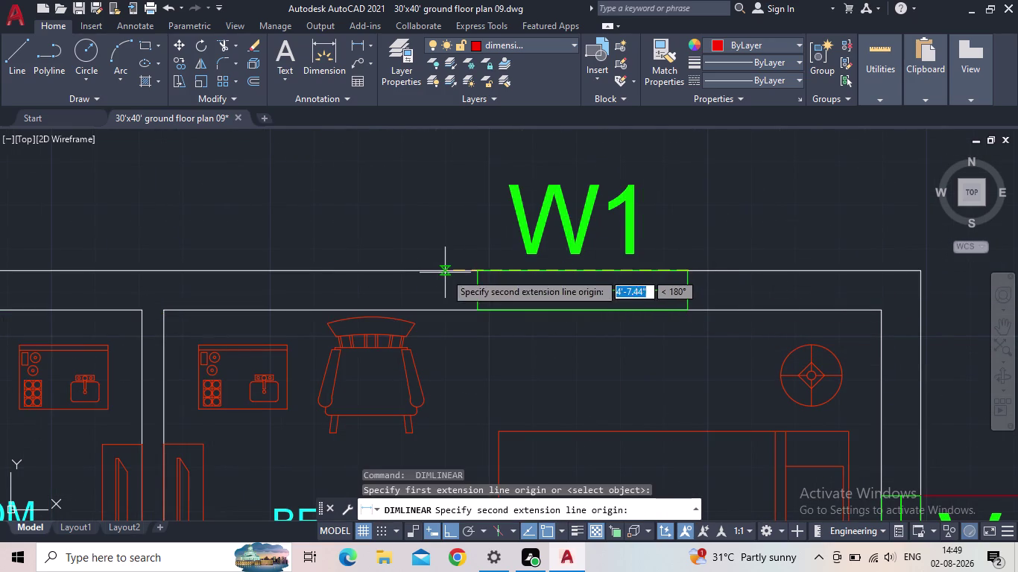
click(483, 272)
click(500, 149)
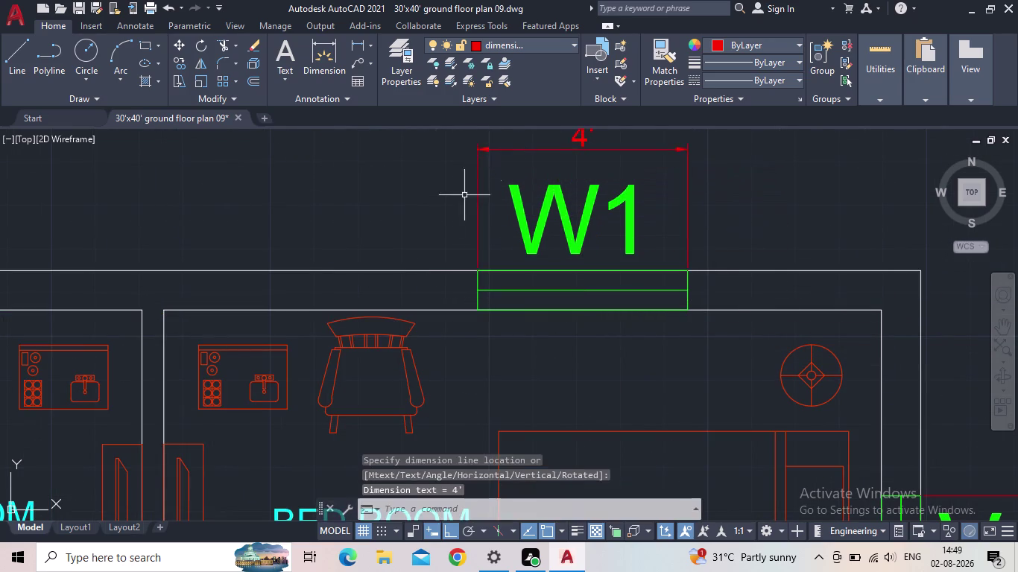
scroll(down, 3)
scroll(up, 3)
Dimension the other bedroom's top window at 4' above the wall.
middle_drag(430, 209, 832, 298)
scroll(up, 3)
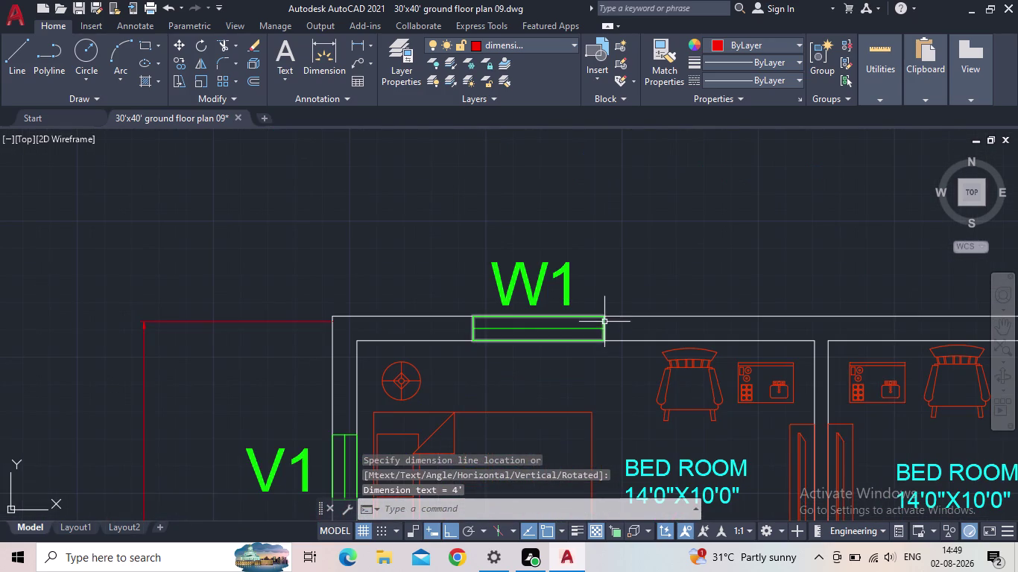
key(space)
click(602, 317)
click(473, 318)
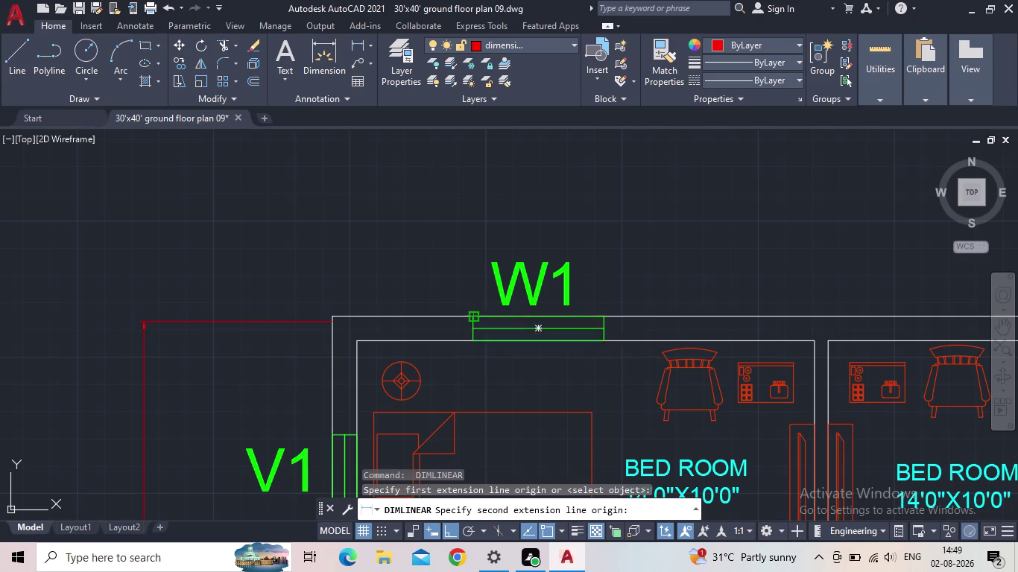
click(462, 221)
scroll(down, 3)
Place a vertical 10' dimension along the left bedroom wall.
middle_drag(457, 263, 495, 191)
scroll(up, 3)
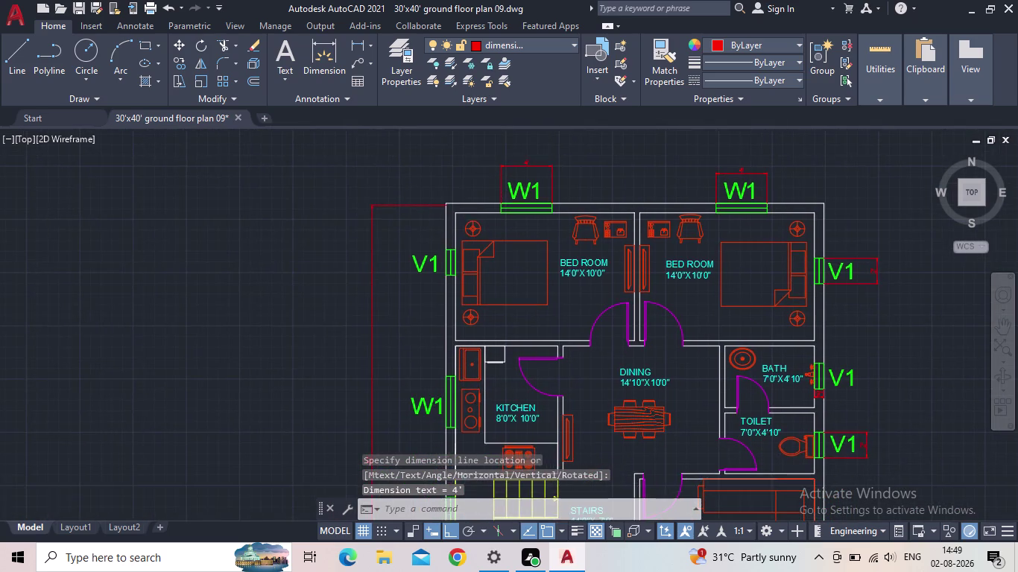
scroll(up, 3)
scroll(down, 3)
middle_drag(548, 303, 489, 297)
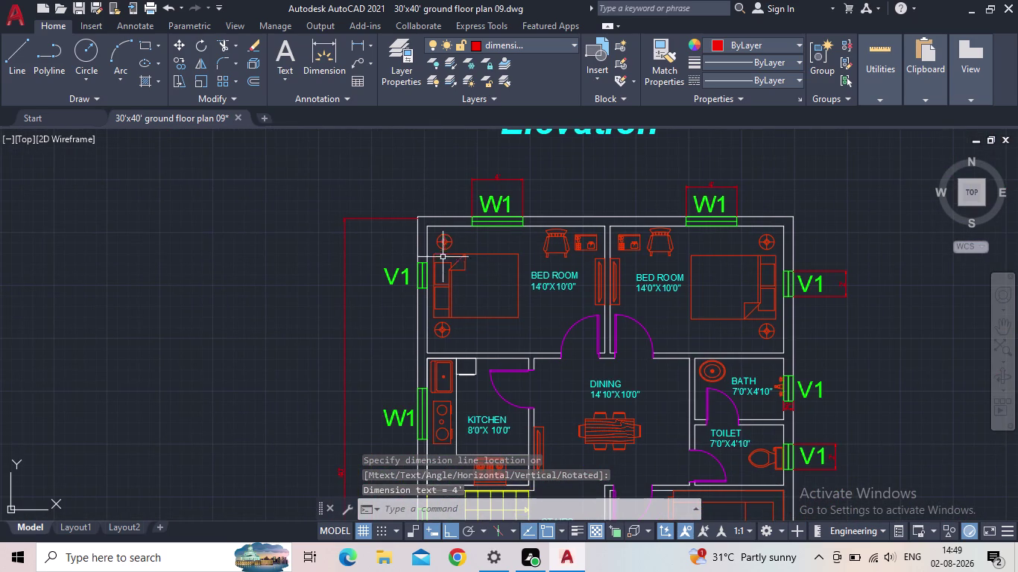
scroll(up, 3)
scroll(up, 3)
scroll(down, 3)
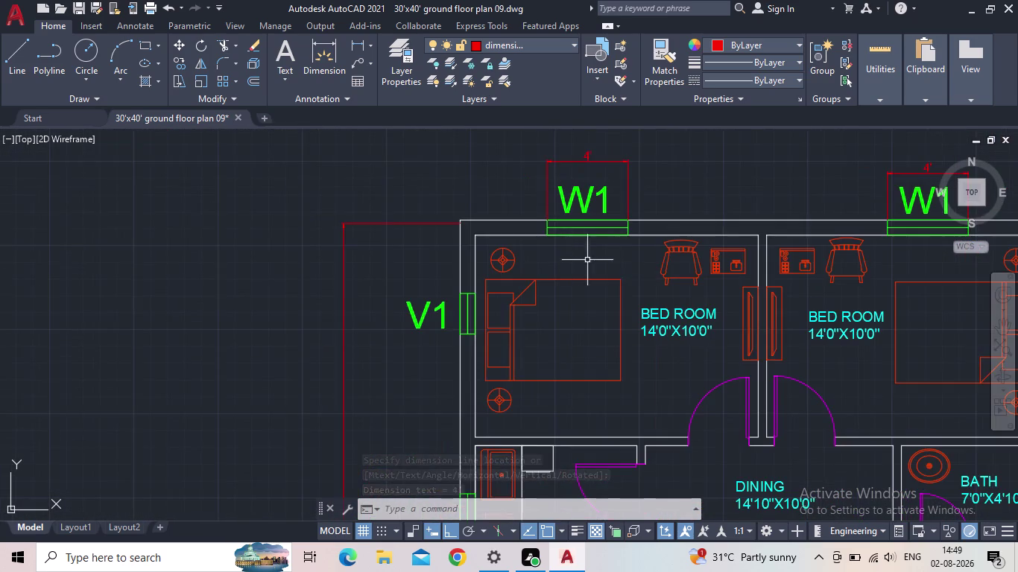
middle_drag(622, 269, 655, 219)
key(space)
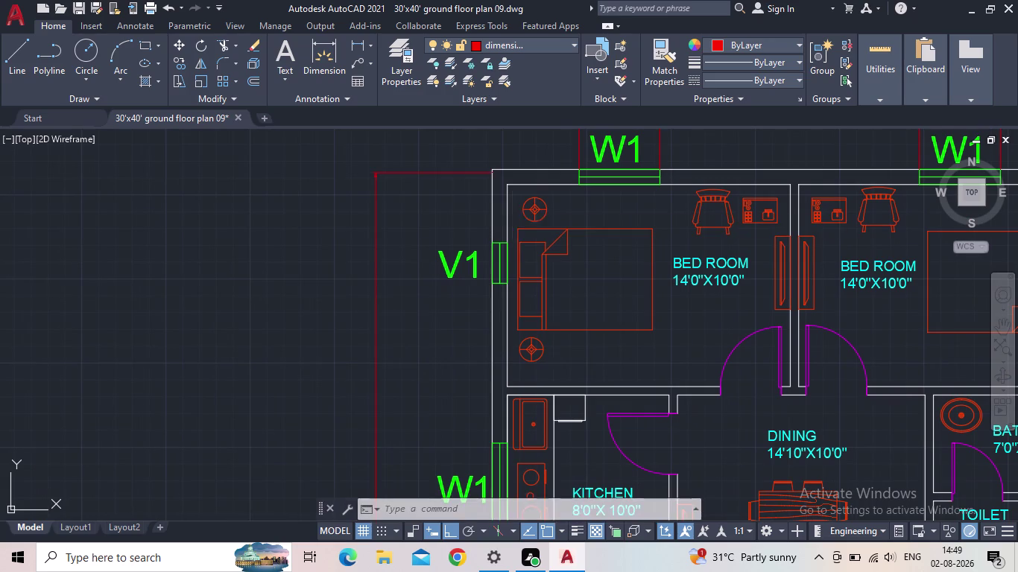
click(509, 189)
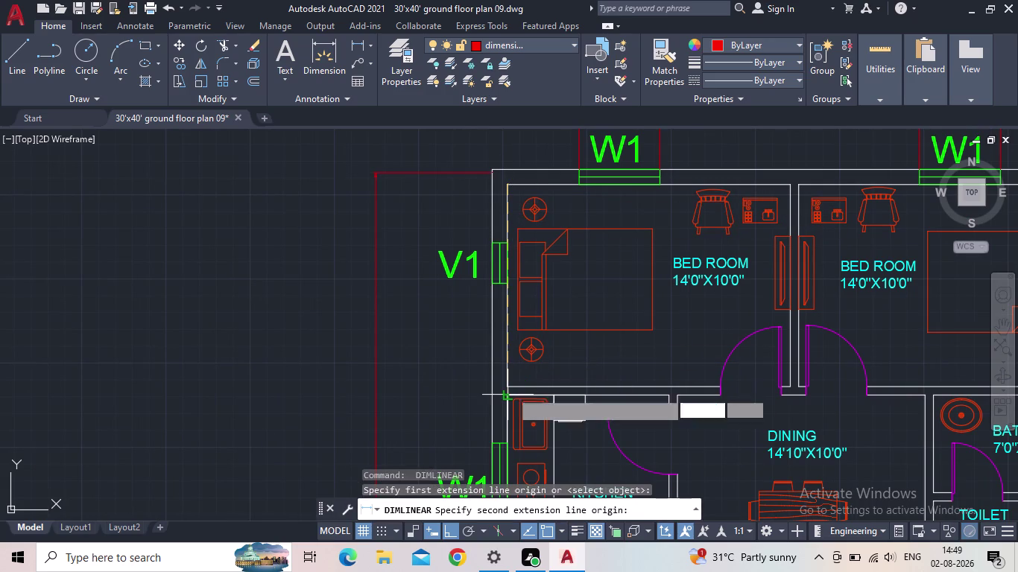
click(508, 386)
click(415, 375)
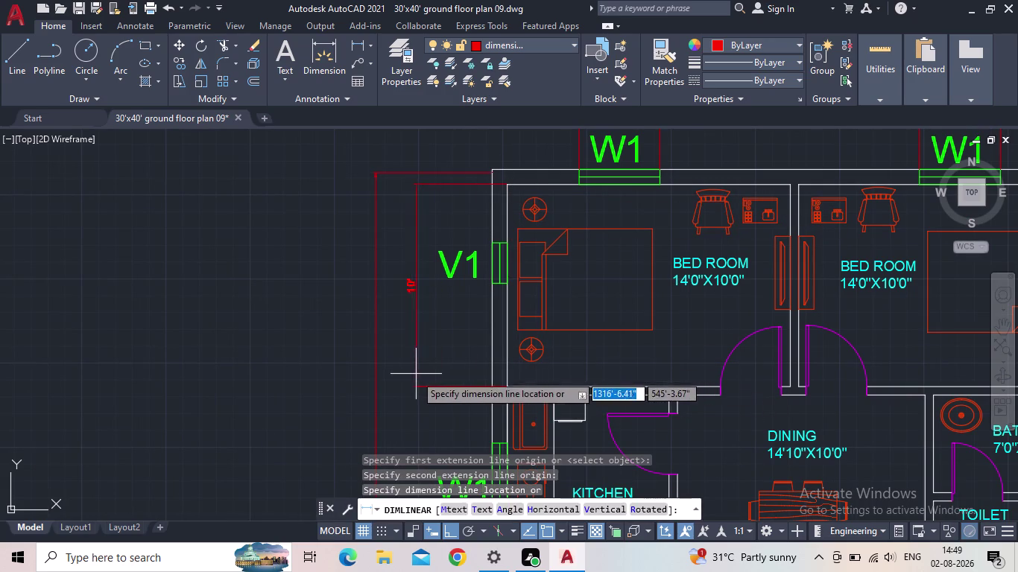
Pan to the kitchen wall and start another linear dimension.
scroll(down, 3)
middle_drag(427, 363, 407, 357)
scroll(up, 3)
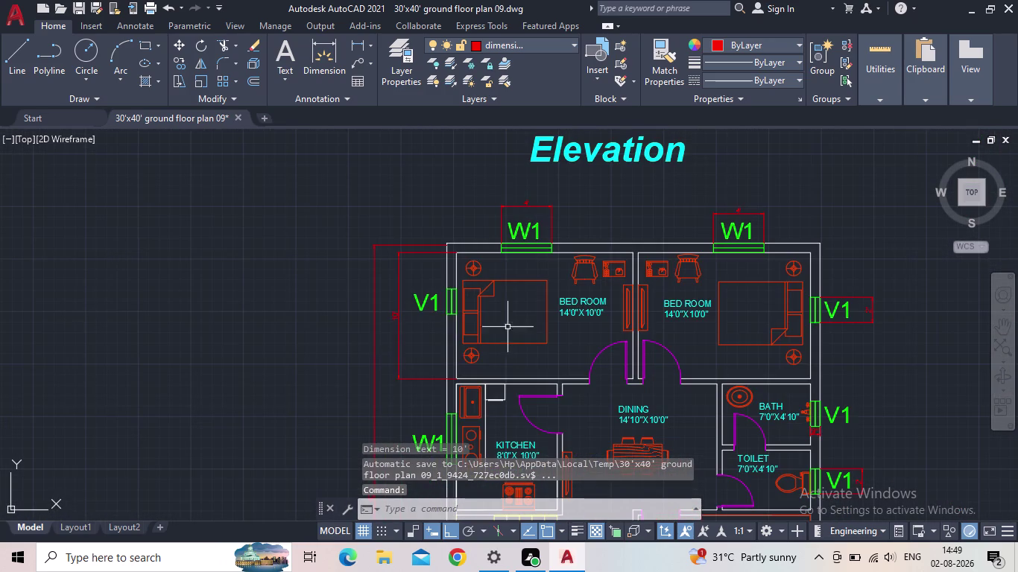
middle_drag(625, 372, 528, 279)
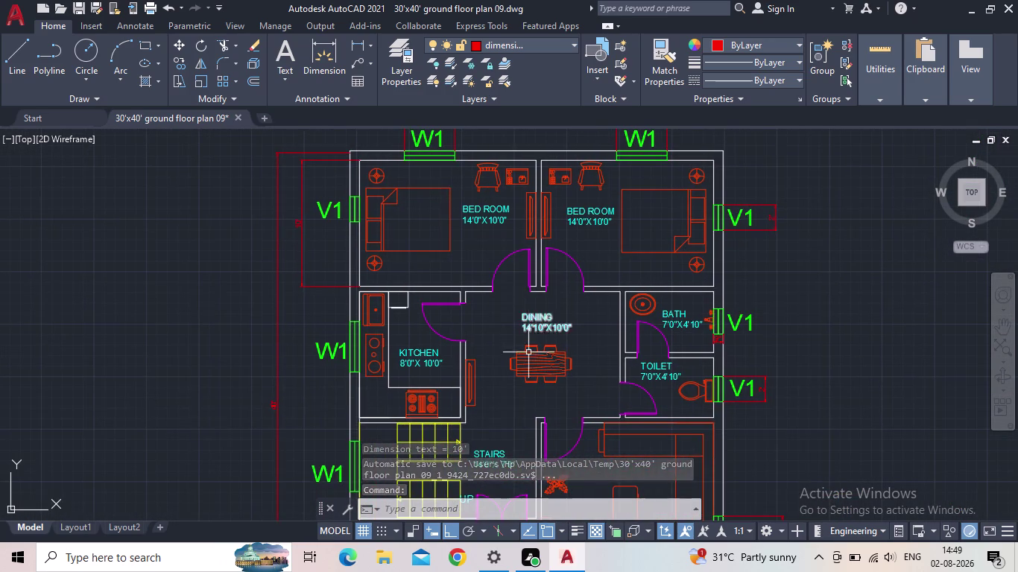
middle_drag(529, 352, 524, 296)
scroll(up, 3)
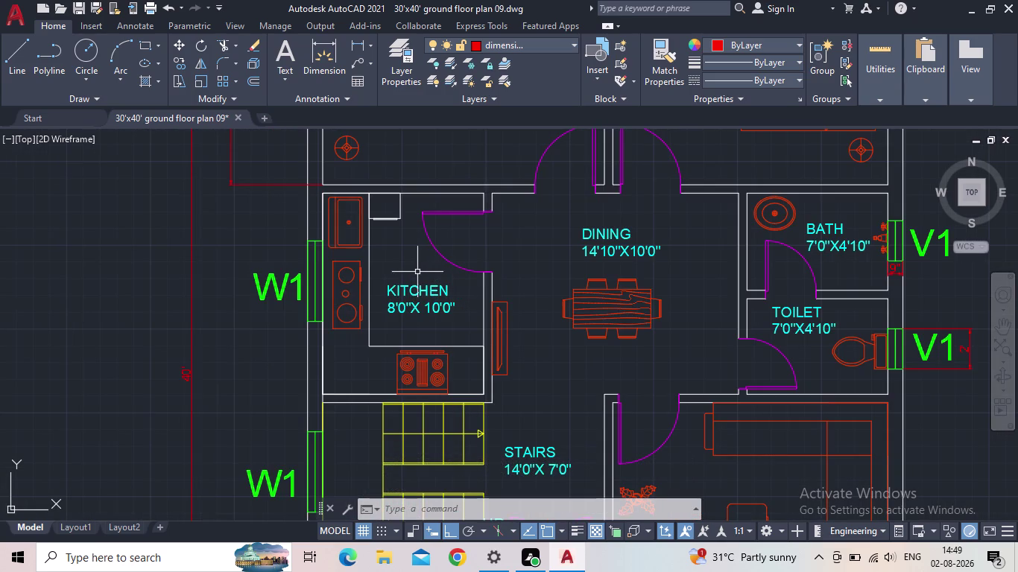
middle_drag(413, 270, 434, 240)
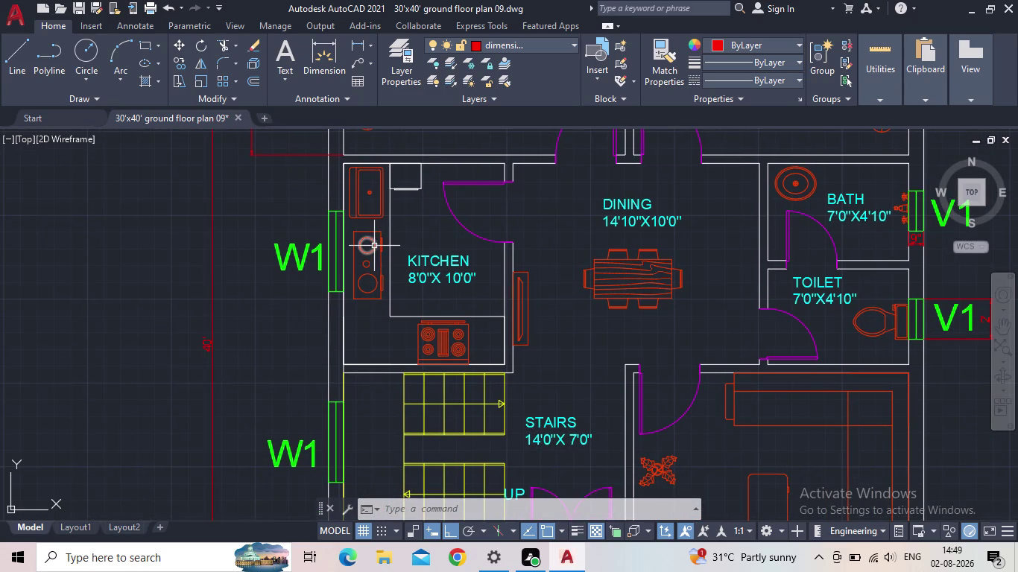
key(space)
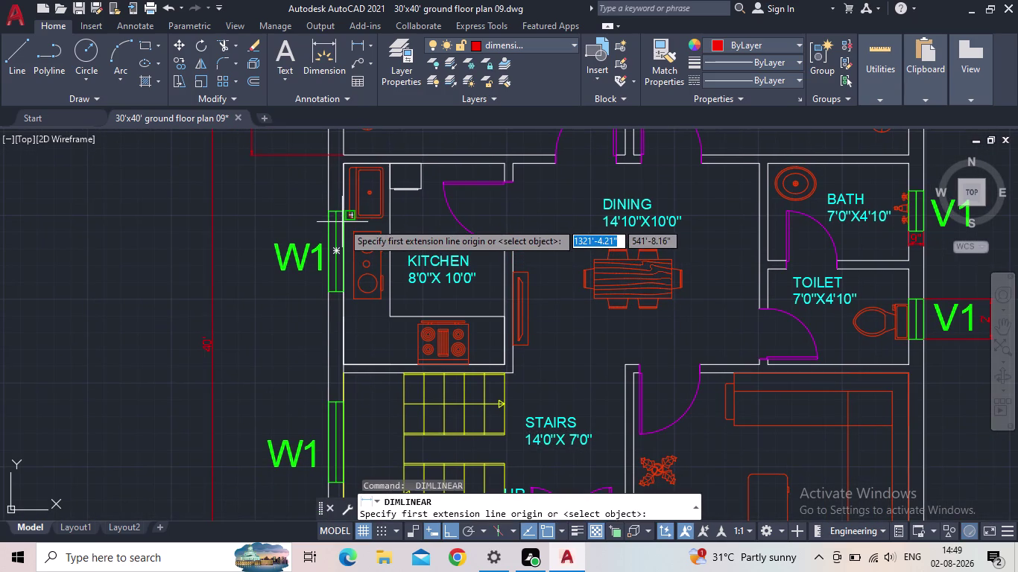
Place the 8' kitchen width dimension after discarding a wrong 8'-5" attempt.
scroll(up, 3)
click(358, 225)
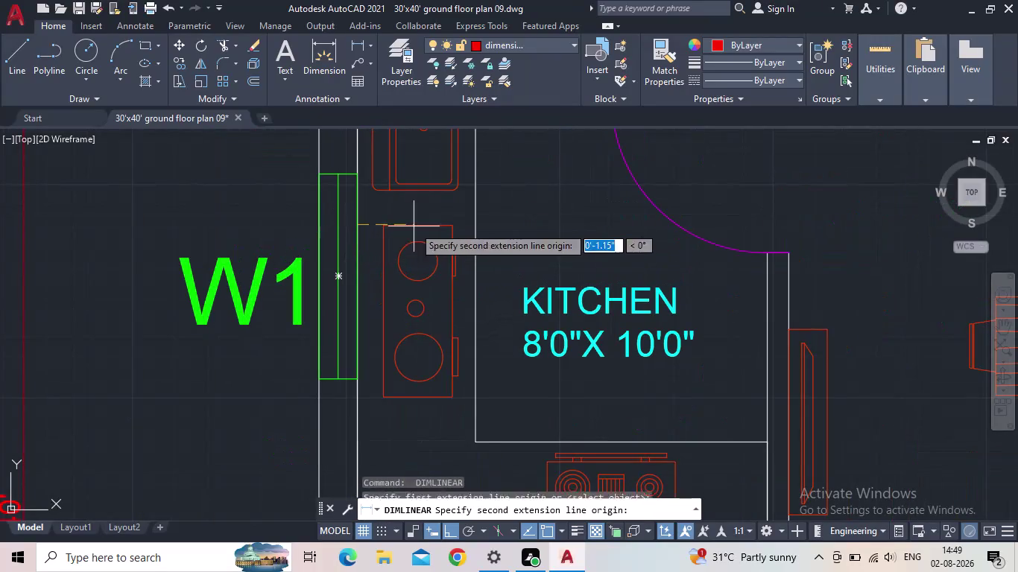
click(788, 258)
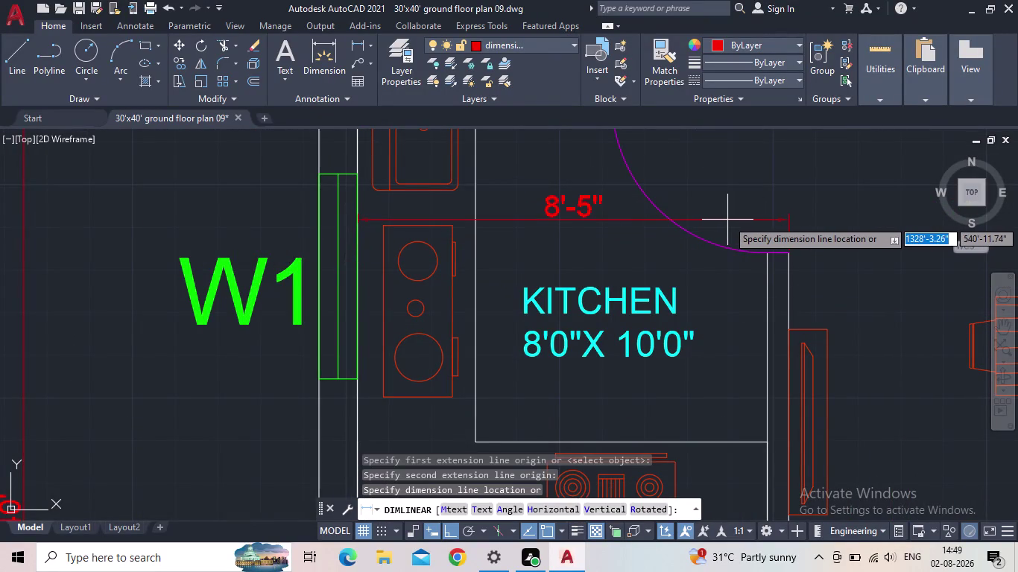
key(Escape)
text(V)
key(space)
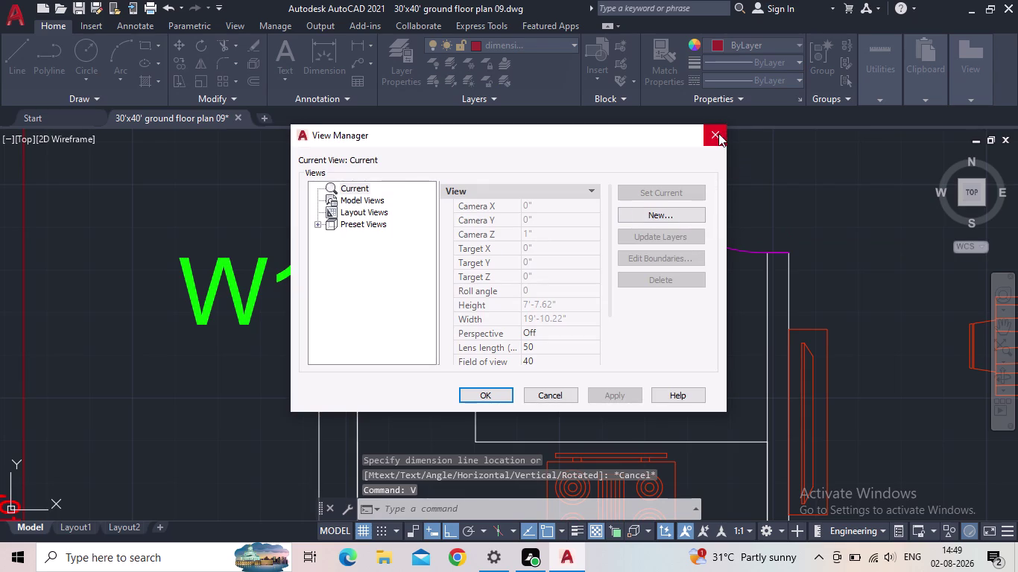
click(715, 134)
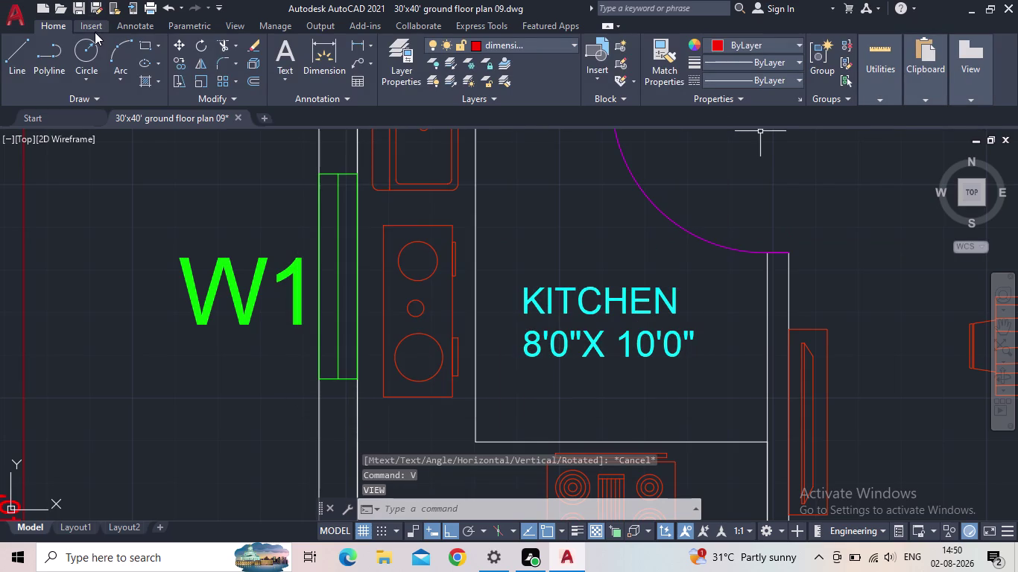
click(352, 49)
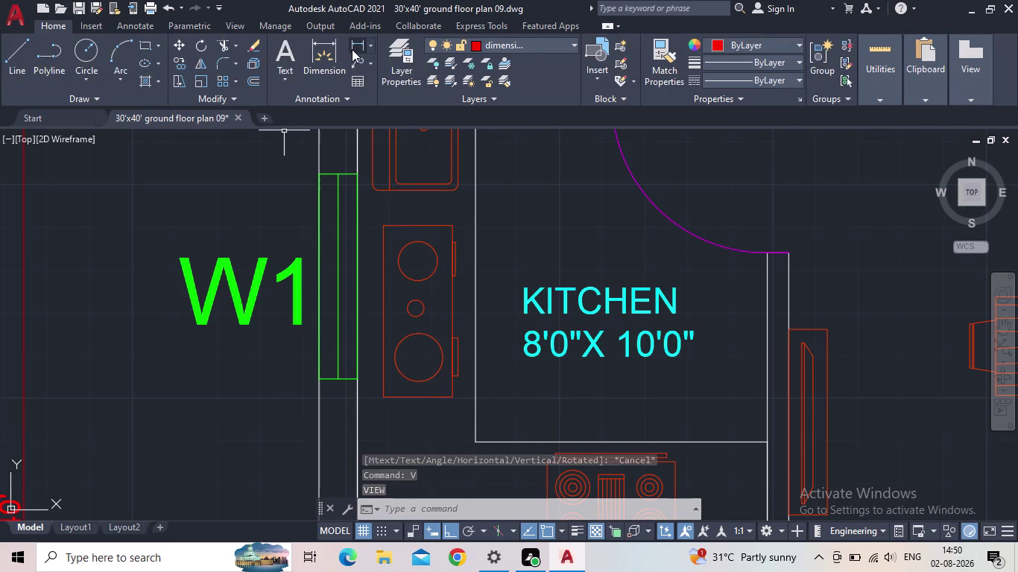
click(769, 253)
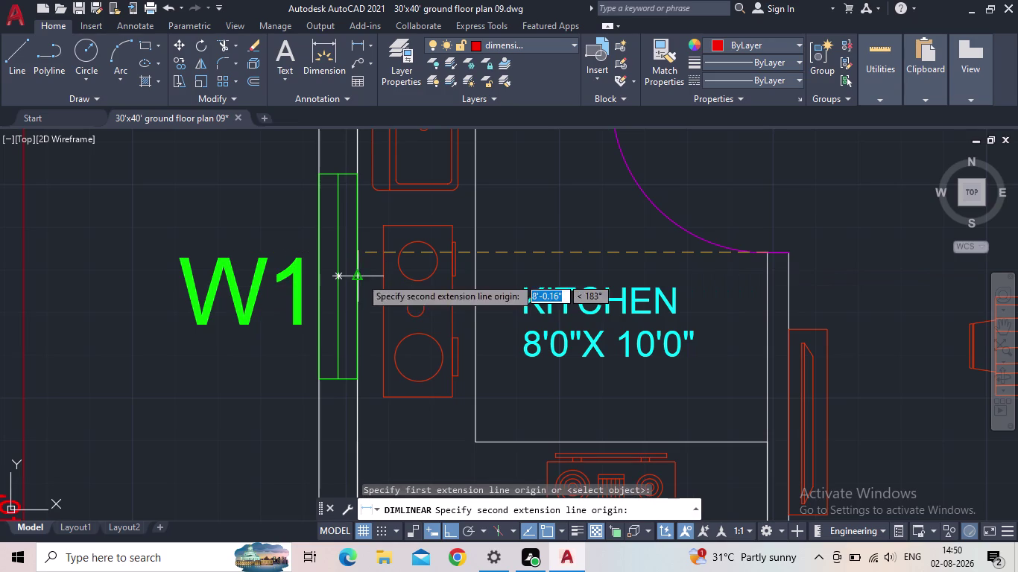
click(356, 259)
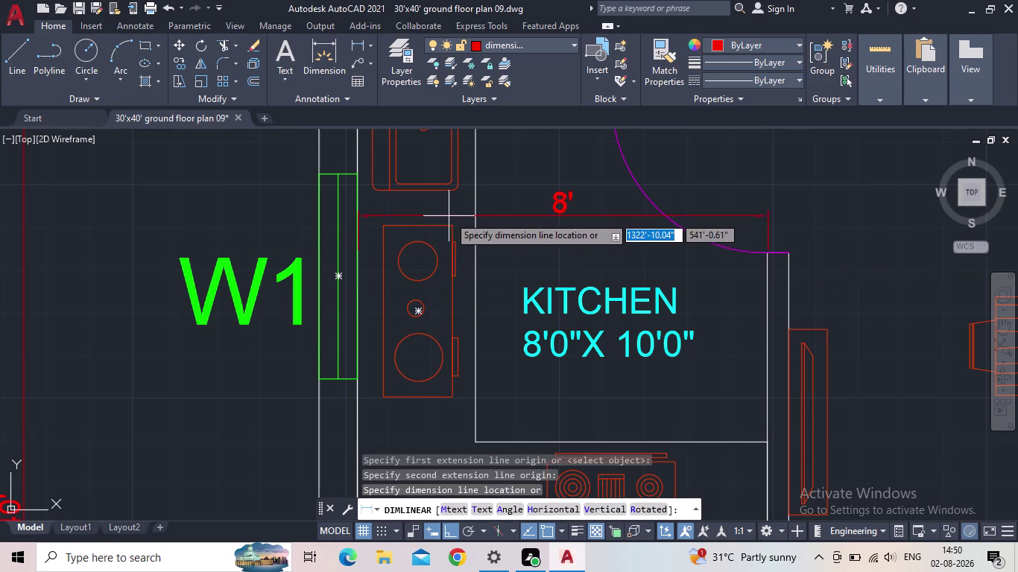
click(448, 216)
Place the 10' vertical dimension along the kitchen's right side.
scroll(down, 3)
middle_drag(545, 261, 481, 280)
key(space)
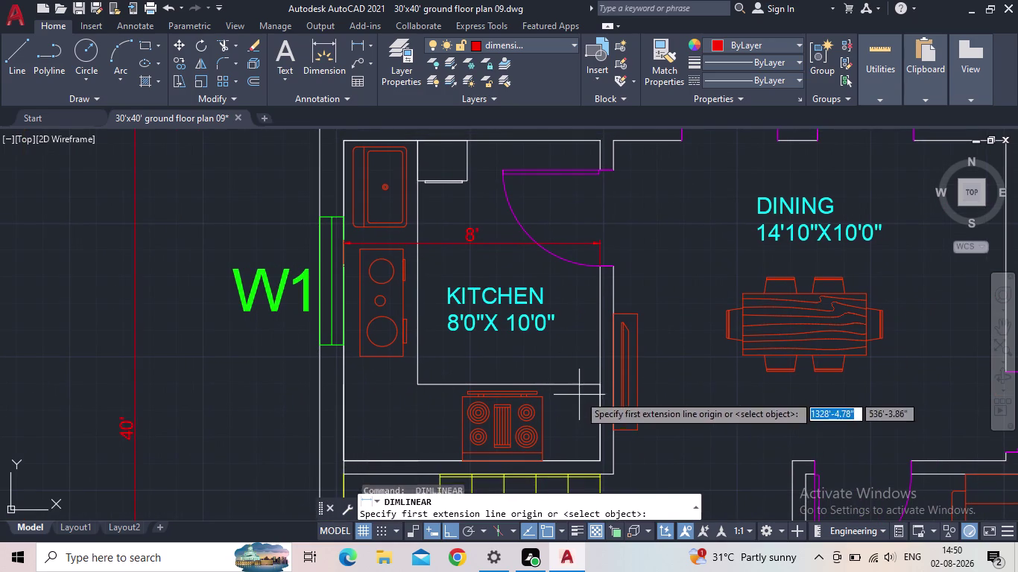
click(599, 460)
click(595, 143)
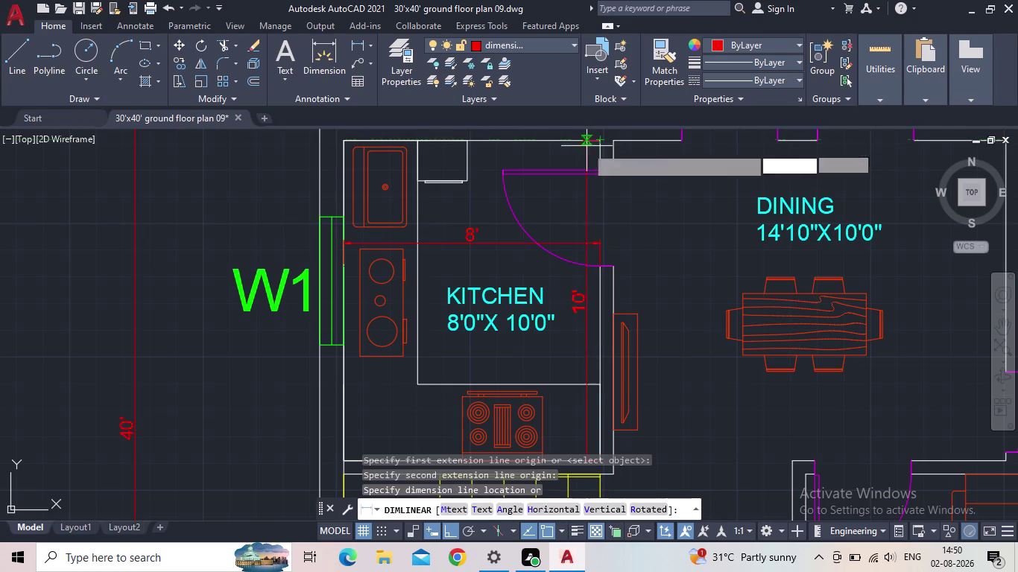
click(577, 153)
scroll(down, 3)
middle_click(583, 217)
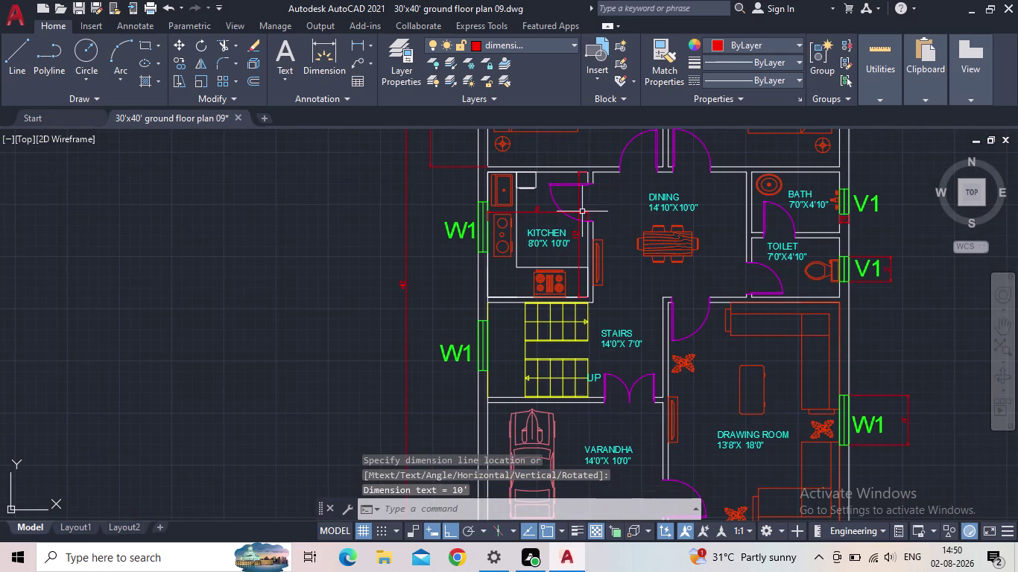
Review the plan and elevation, then quick-save the drawing.
scroll(down, 3)
middle_drag(630, 230, 578, 220)
scroll(down, 3)
middle_drag(591, 243, 590, 244)
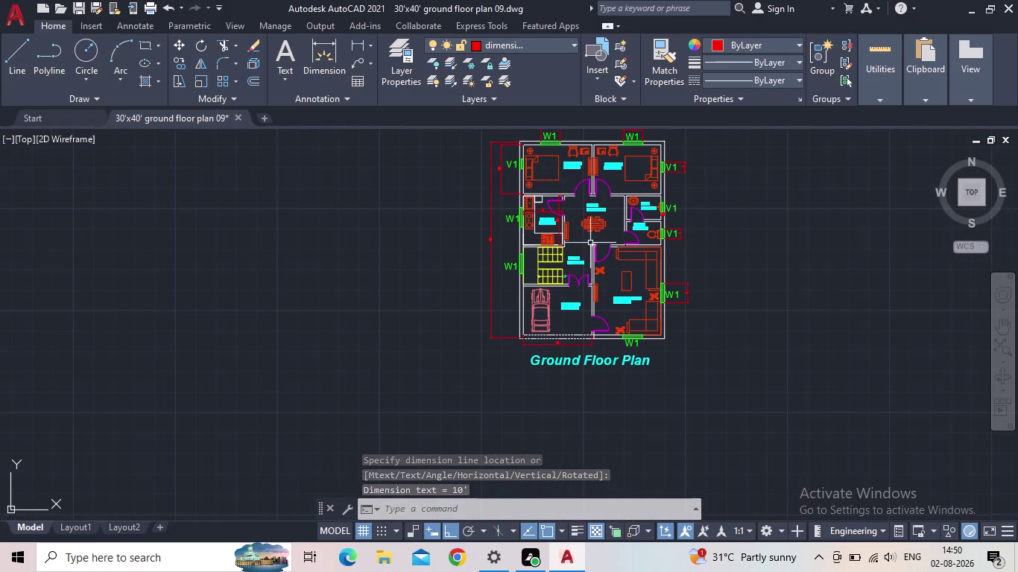
middle_drag(590, 244, 570, 337)
middle_drag(926, 356, 790, 365)
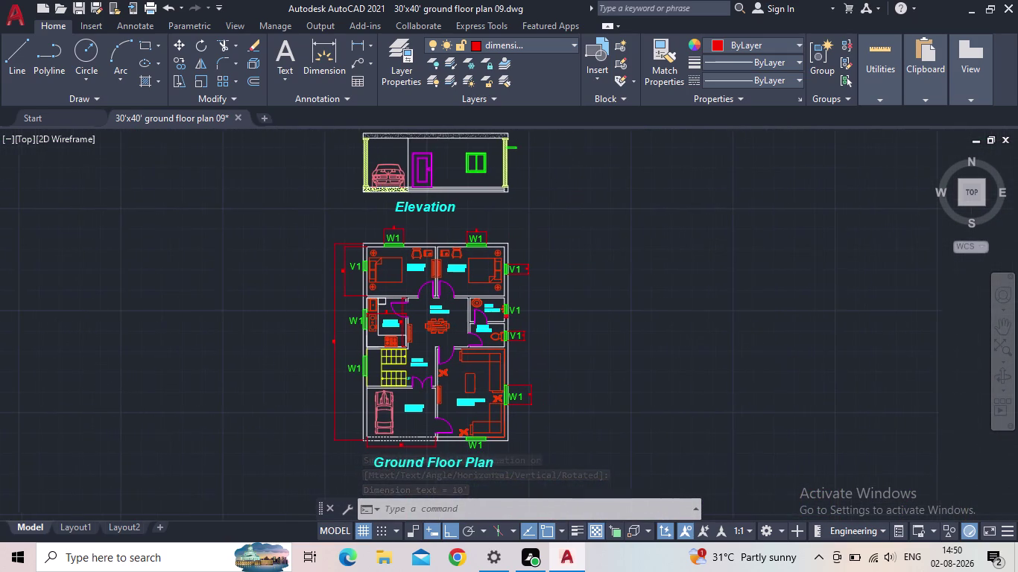
scroll(down, 3)
scroll(up, 3)
scroll(up, 3)
middle_drag(711, 335, 634, 256)
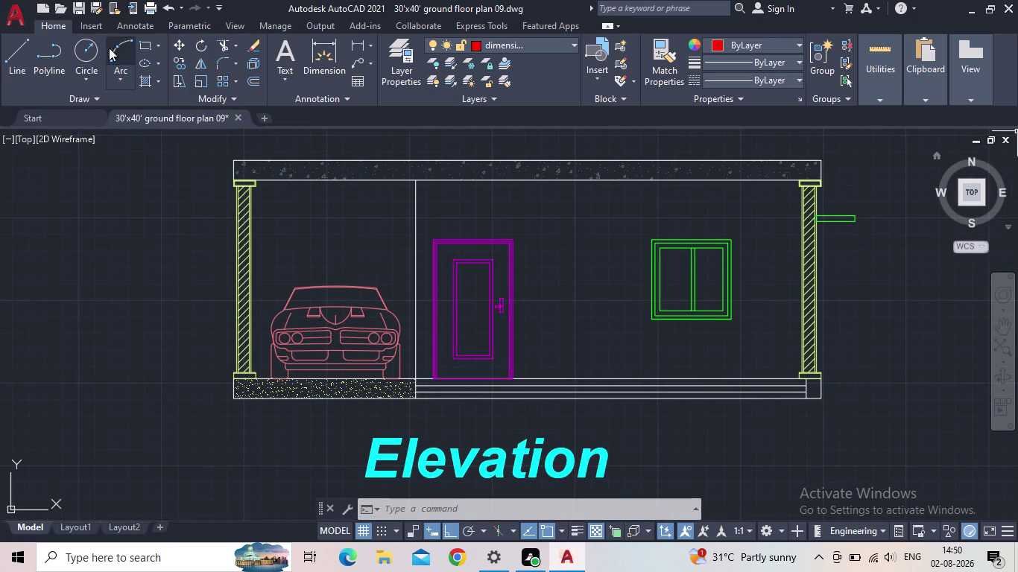
click(83, 5)
Frame both drawings and begin selecting the plan and elevation.
scroll(down, 3)
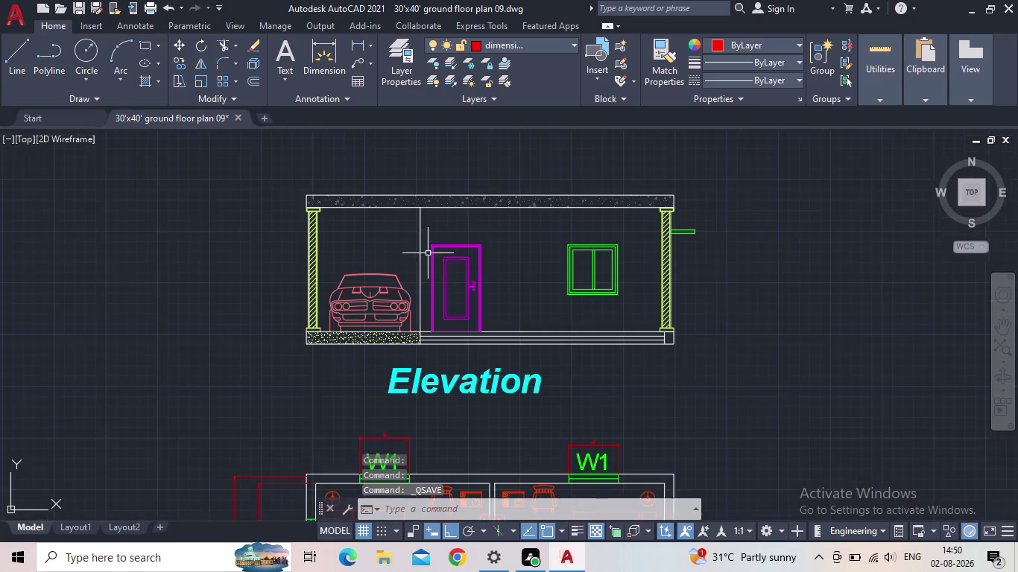
middle_drag(427, 254, 395, 175)
scroll(down, 3)
middle_drag(407, 257, 411, 197)
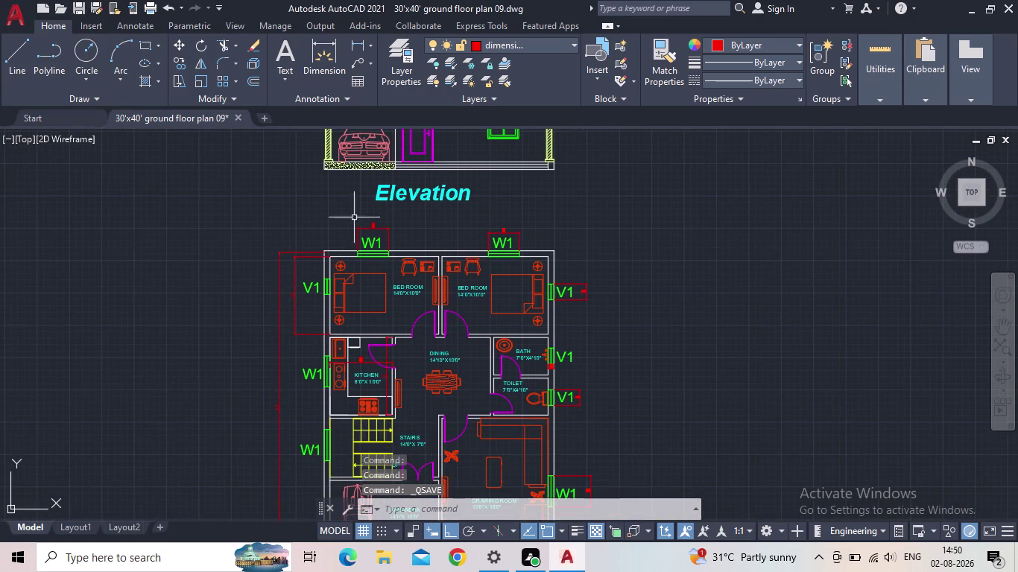
scroll(up, 3)
middle_drag(389, 273, 439, 229)
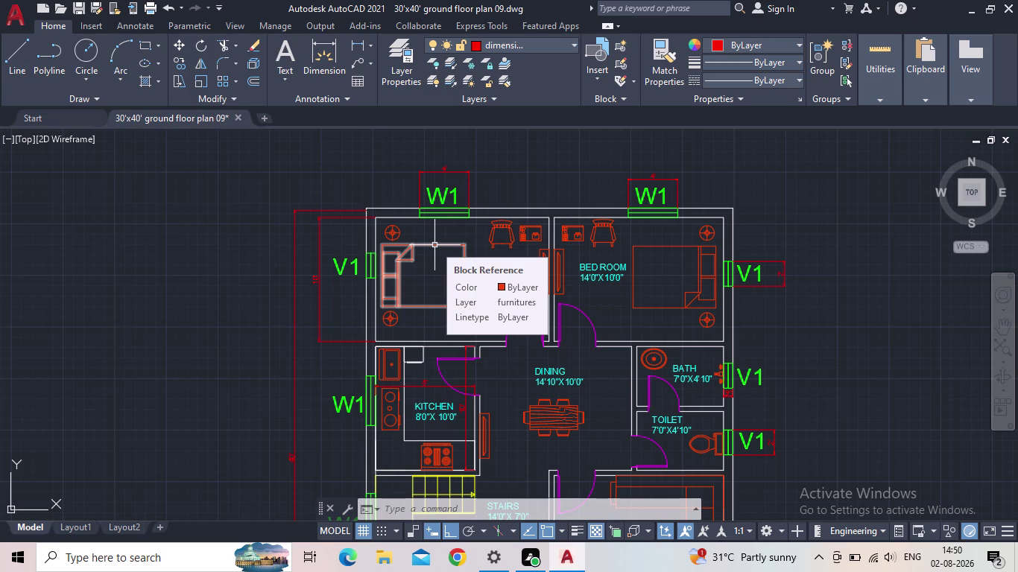
scroll(down, 3)
middle_drag(605, 393, 556, 271)
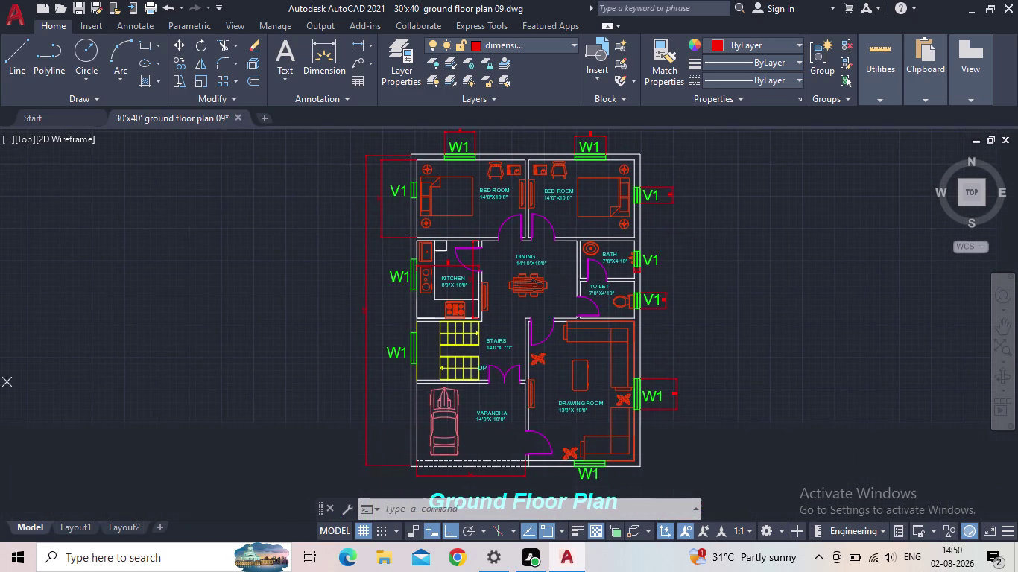
middle_drag(562, 398, 561, 359)
scroll(down, 3)
middle_drag(559, 256, 540, 350)
scroll(down, 3)
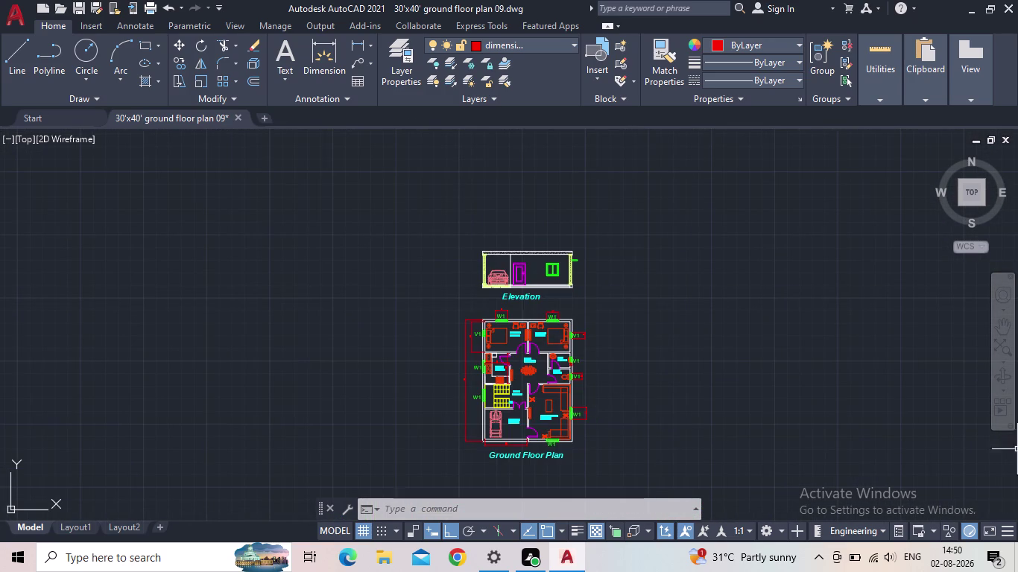
drag(630, 485, 371, 220)
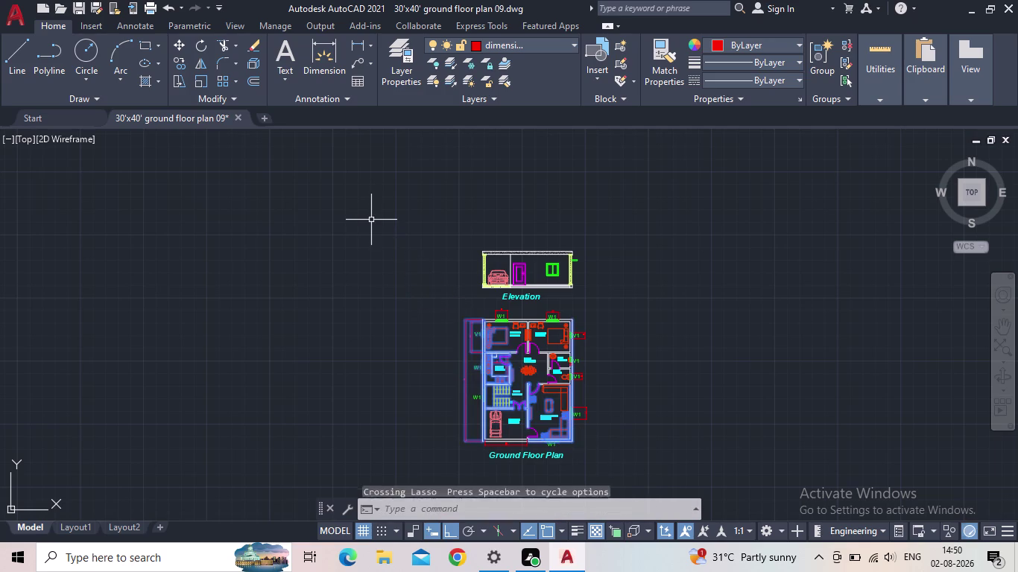
Select the plan and elevation with a selection window.
key(Escape)
click(643, 483)
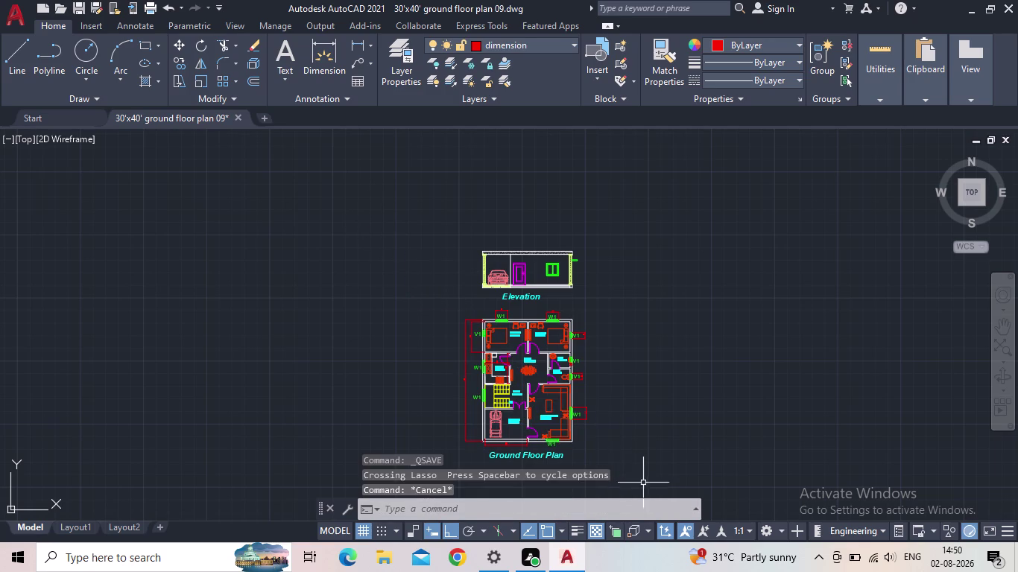
click(374, 193)
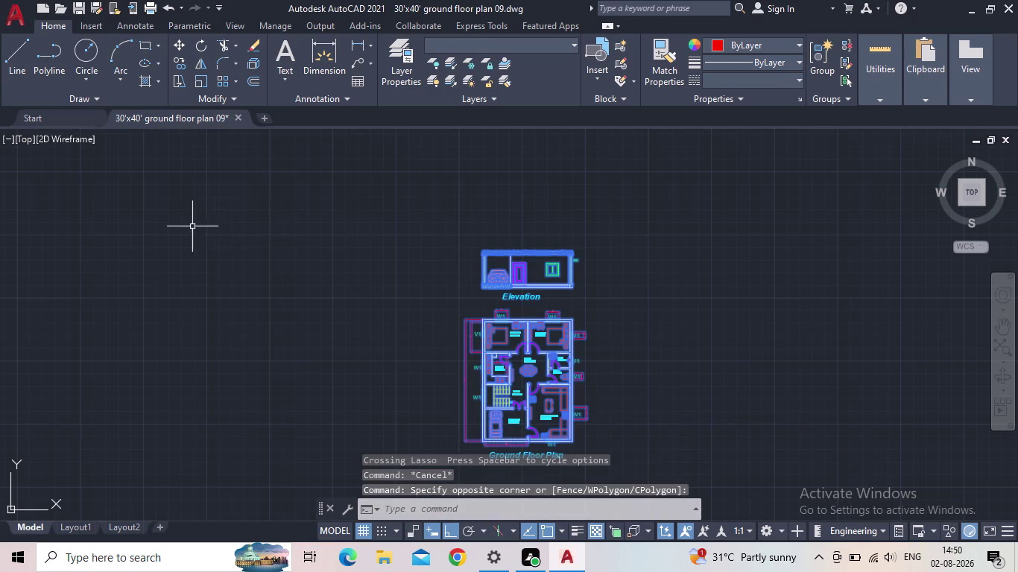
click(21, 16)
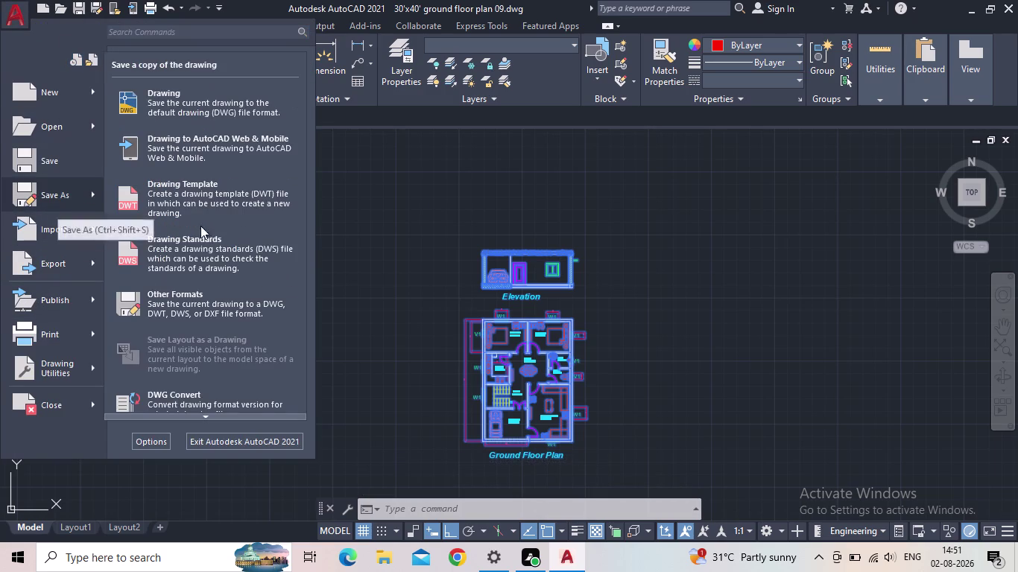
click(669, 243)
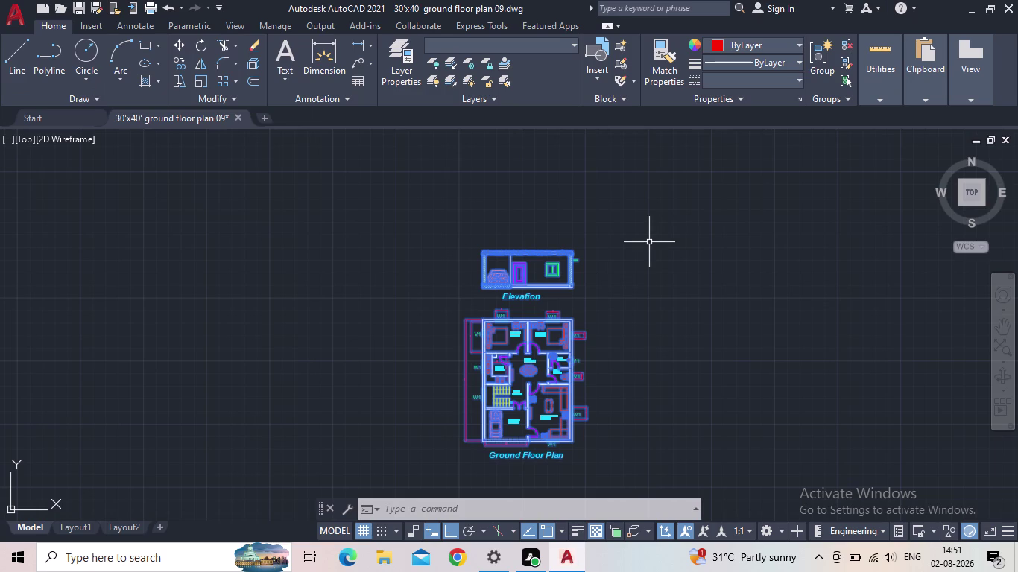
Switch to Layout1 and open its Page Setup Manager.
click(73, 525)
scroll(up, 3)
middle_drag(619, 341, 614, 265)
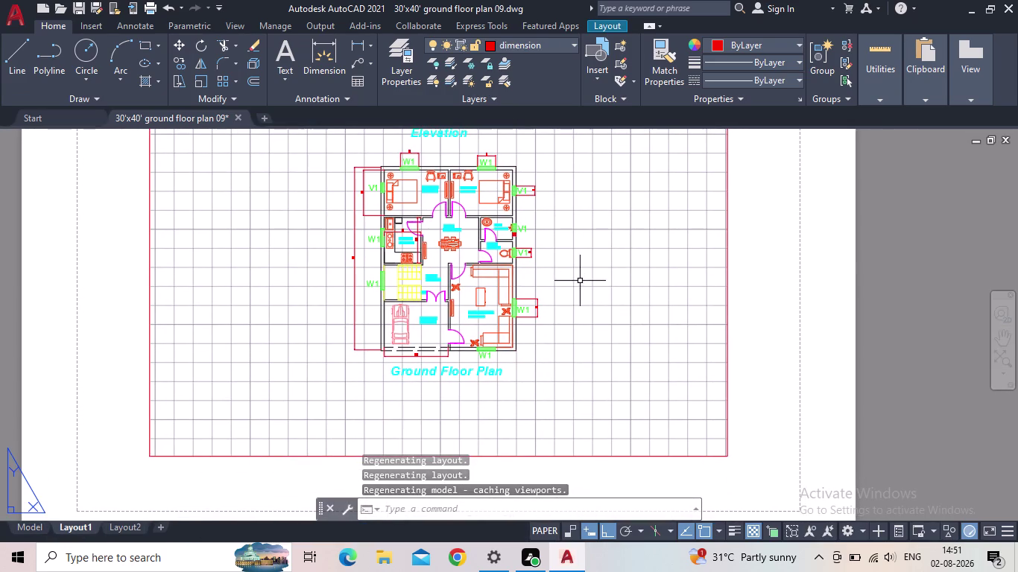
scroll(down, 3)
middle_drag(540, 266, 525, 353)
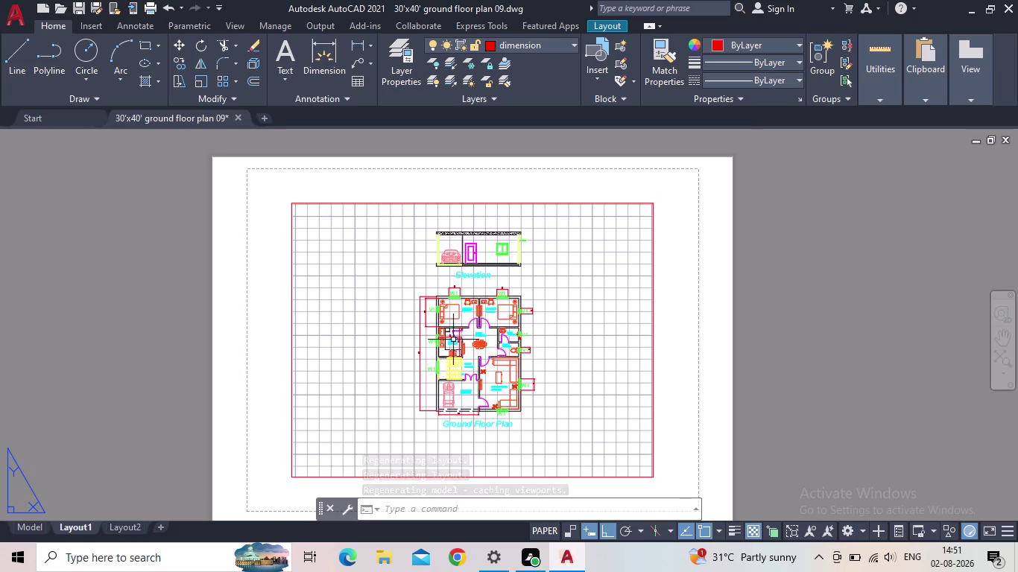
right_click(75, 528)
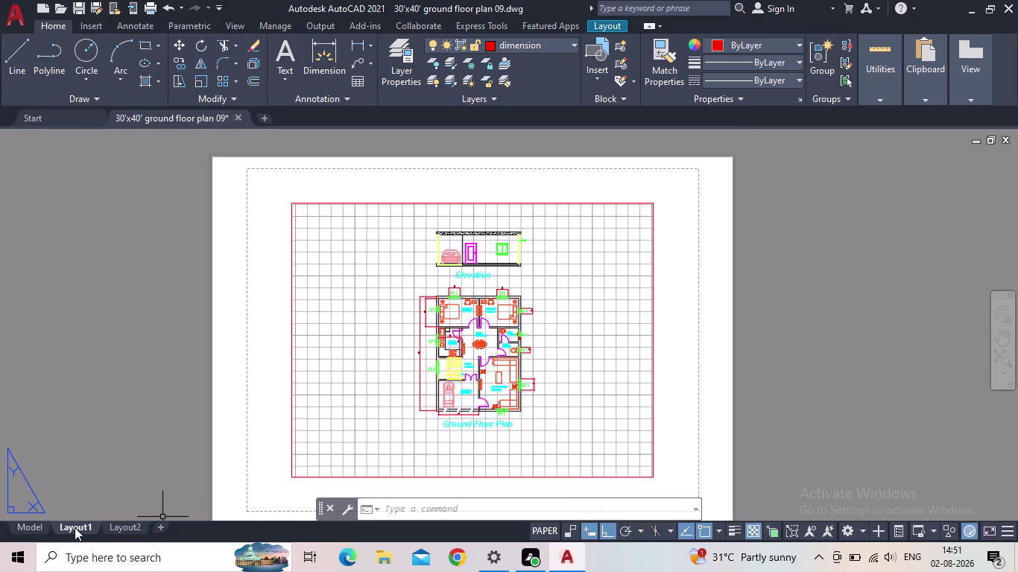
click(142, 418)
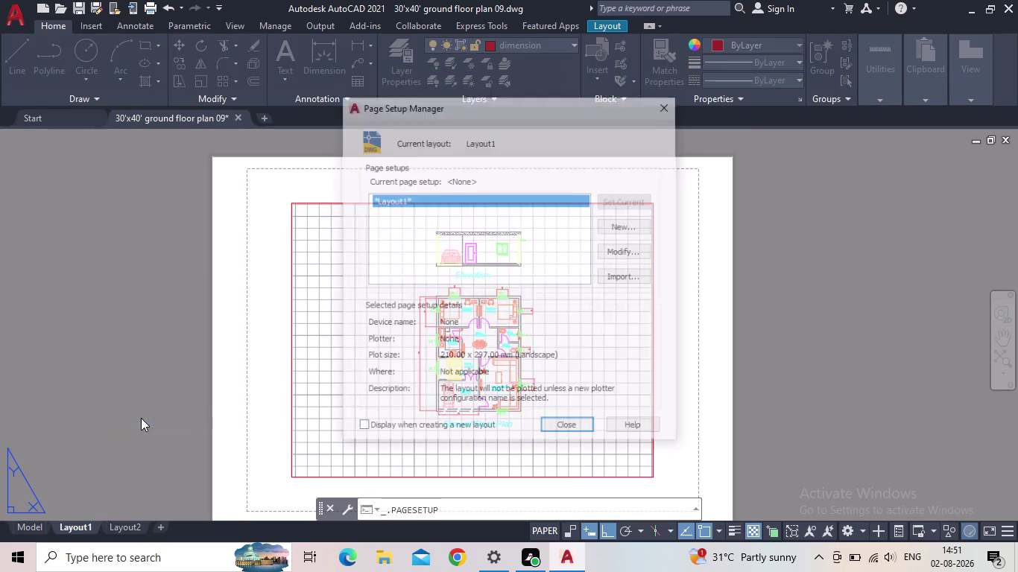
Modify the Layout1 setup to plot via DWG To PDF with acad.ctb.
click(628, 248)
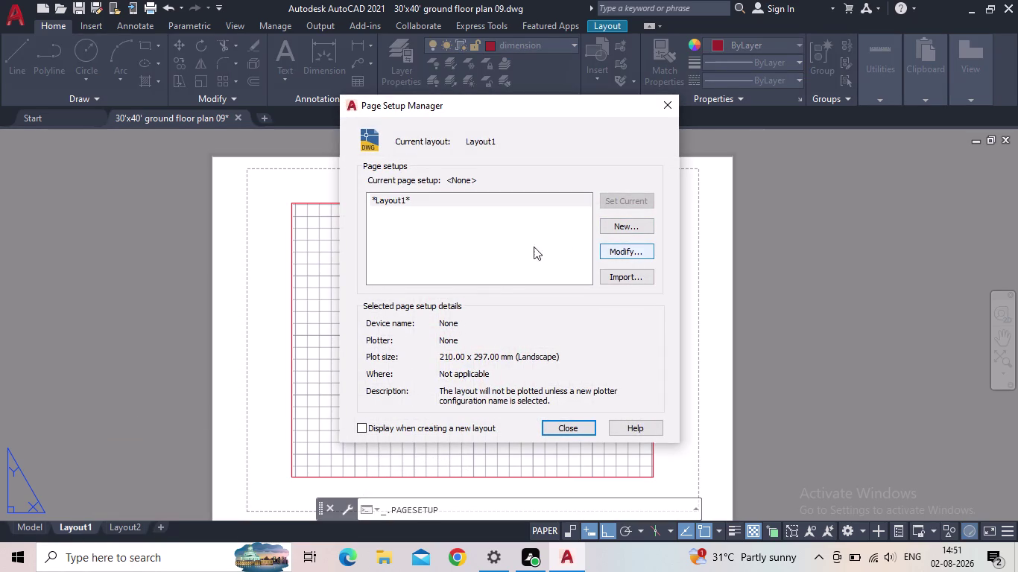
click(408, 172)
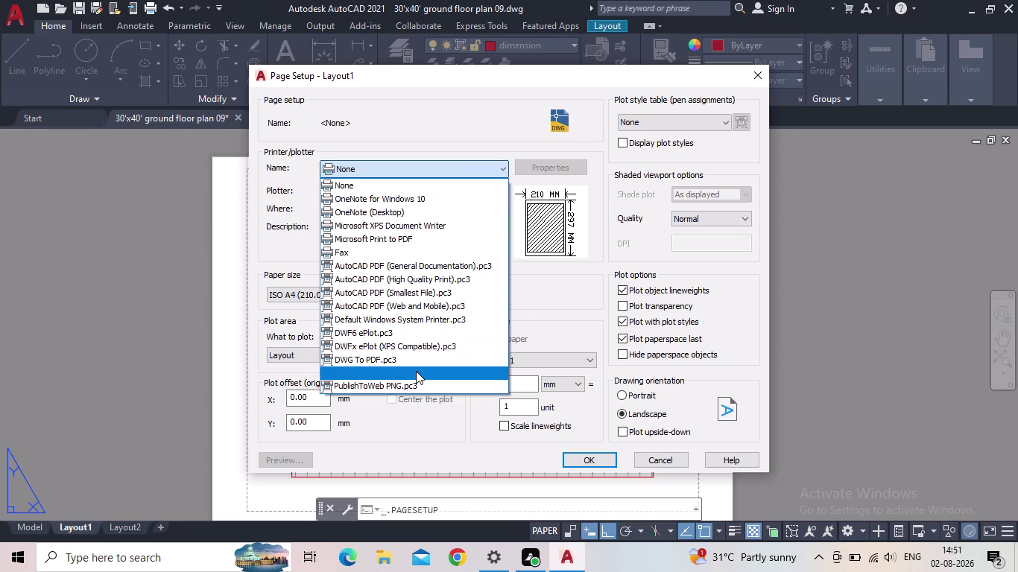
click(385, 361)
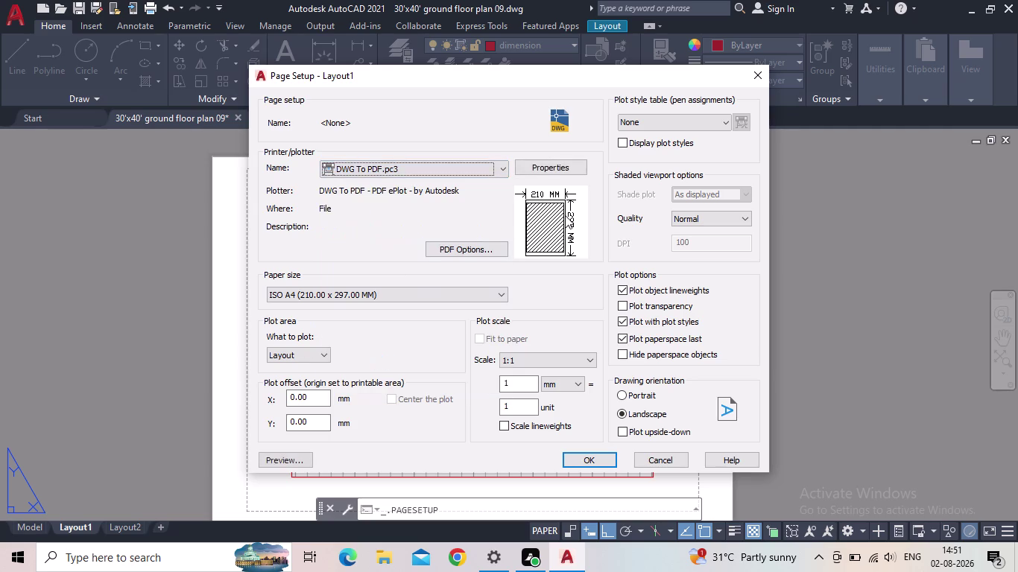
click(679, 123)
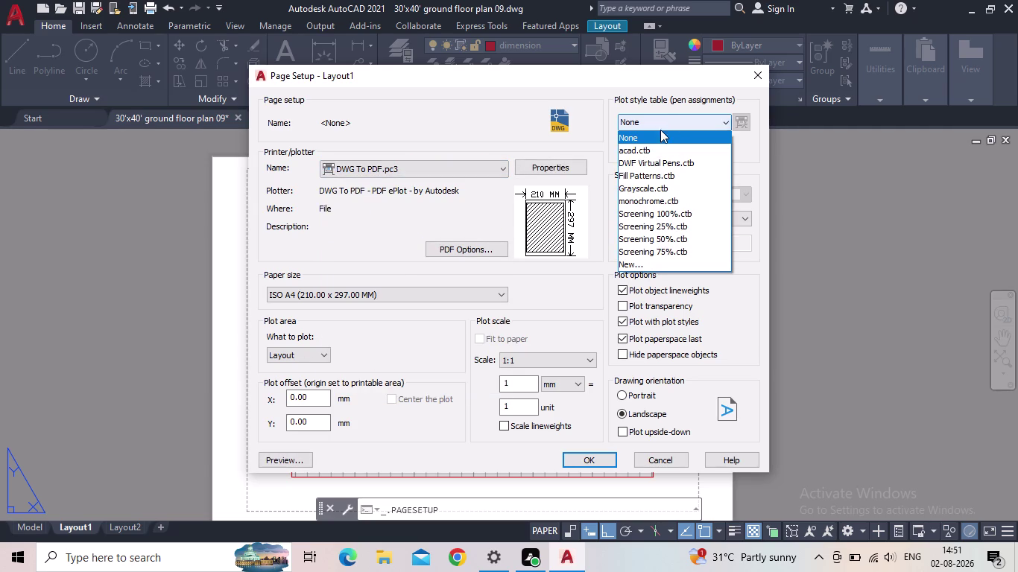
click(649, 199)
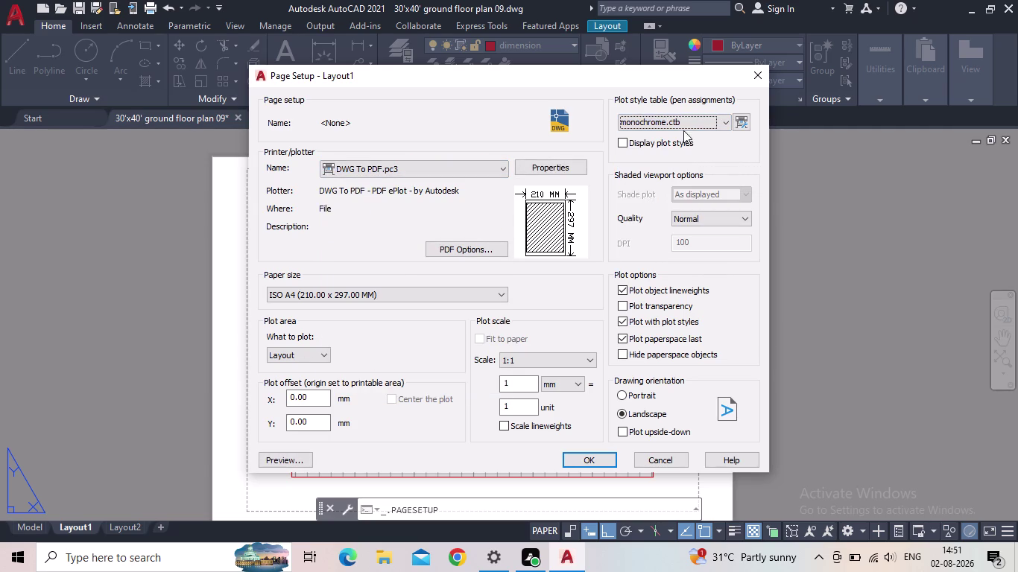
click(685, 127)
click(656, 150)
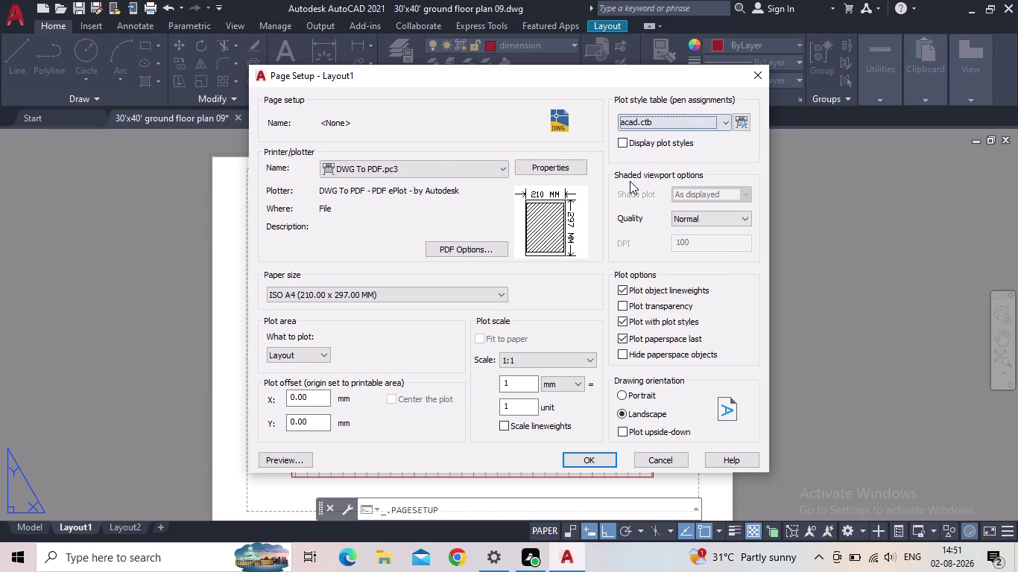
Set ISO full bleed A3 paper, confirm, and close the manager.
click(454, 293)
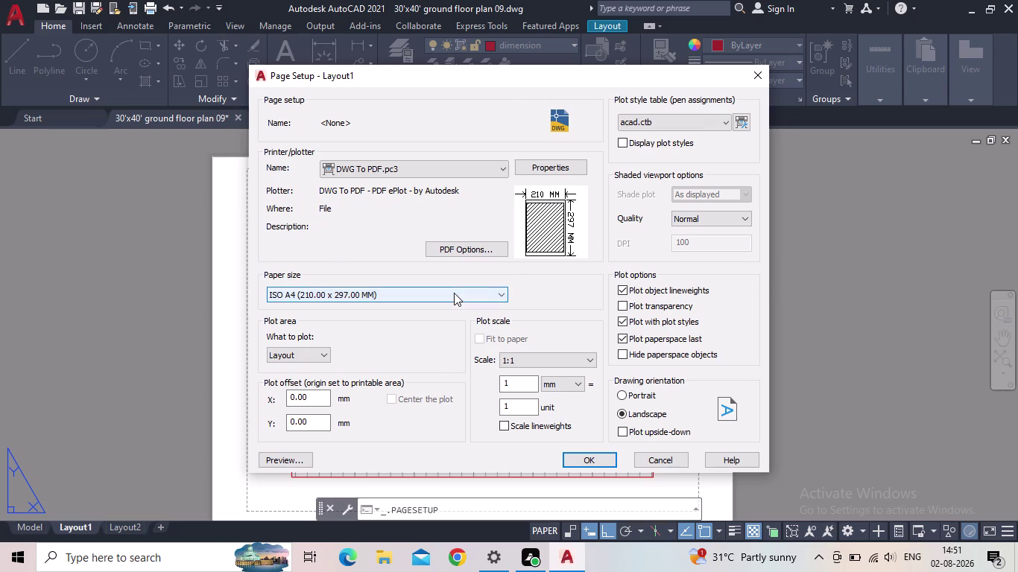
scroll(up, 3)
scroll(up, 3)
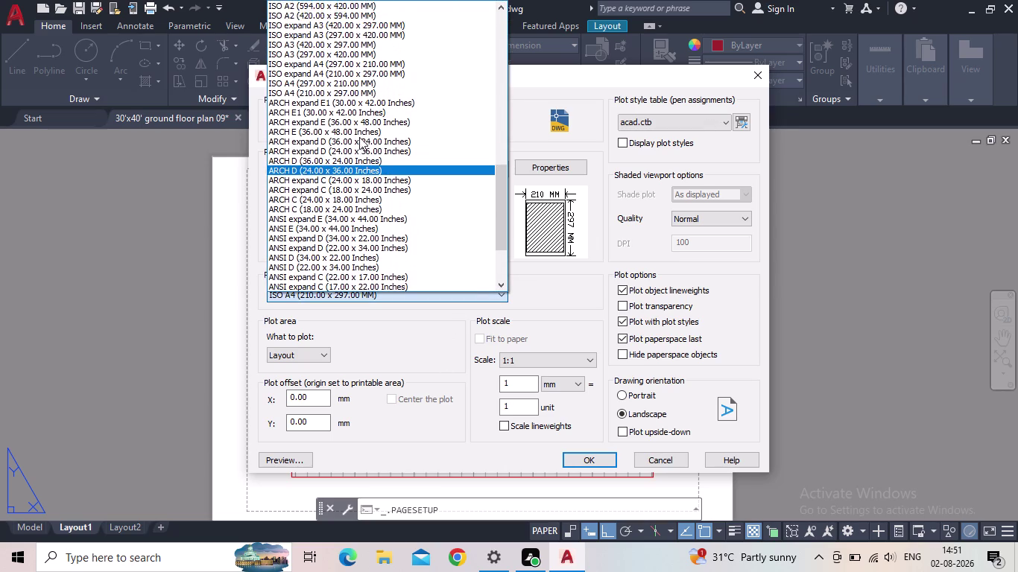
scroll(up, 3)
scroll(up, 3)
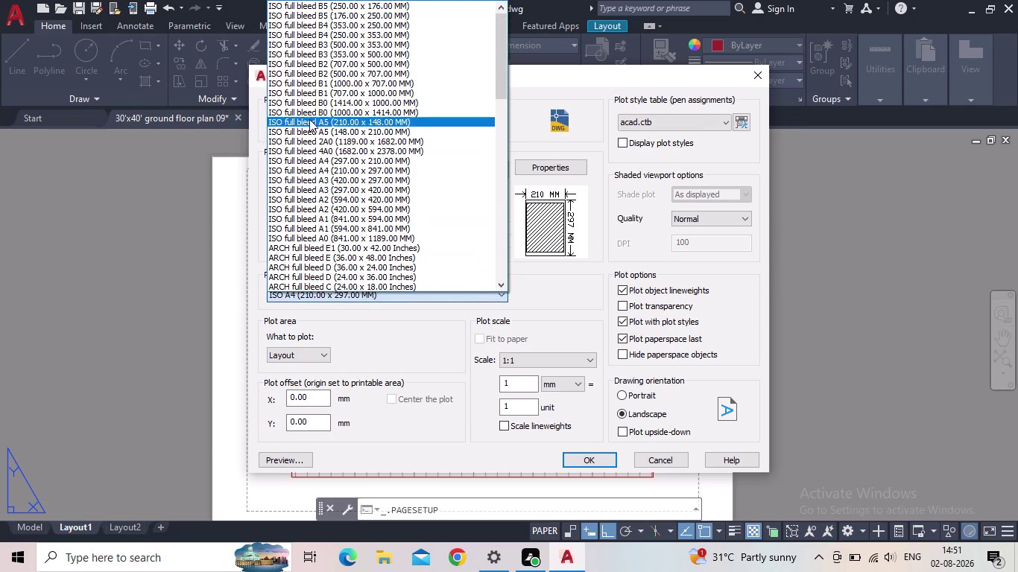
click(352, 188)
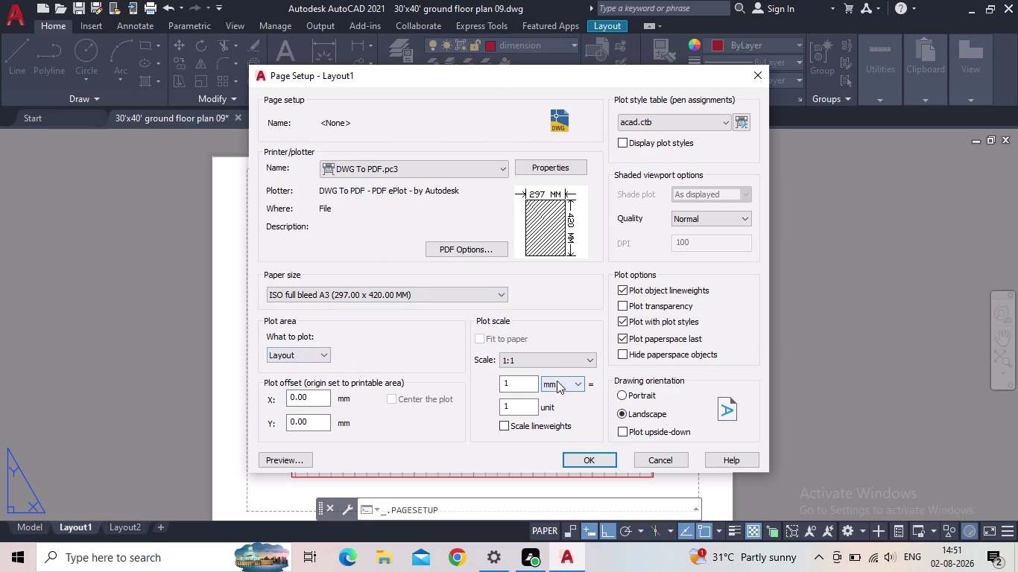
click(624, 401)
click(582, 454)
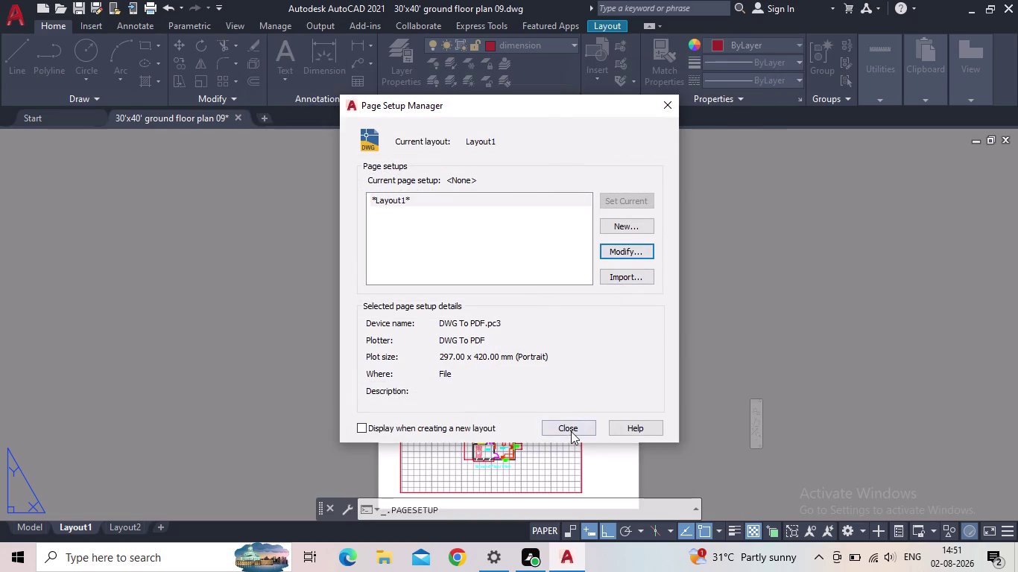
click(569, 431)
Pan and zoom around Layout1 between the floor plan and the elevation.
middle_drag(556, 401, 571, 359)
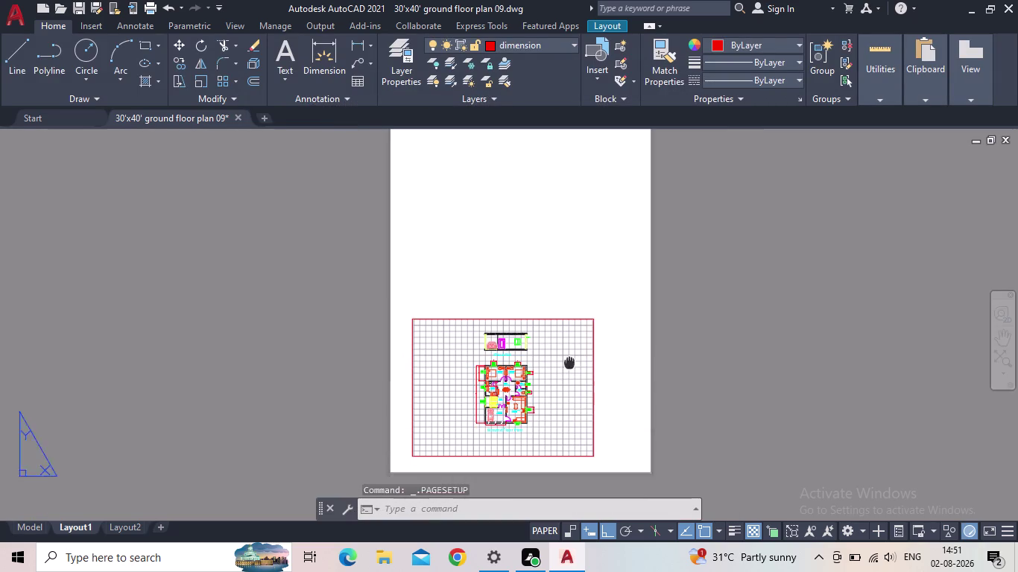
middle_drag(571, 358, 574, 349)
scroll(up, 3)
middle_drag(597, 381, 625, 268)
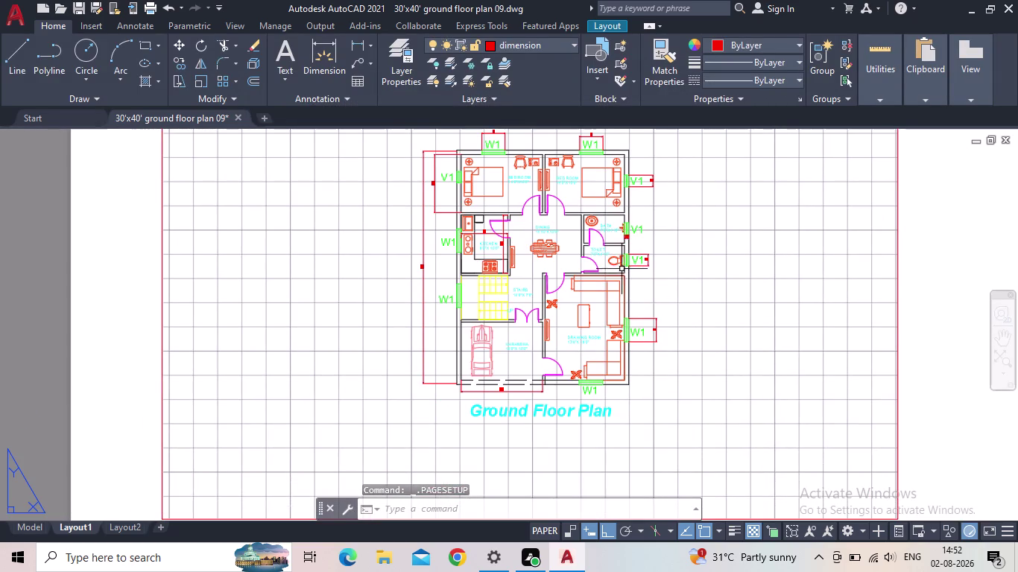
middle_drag(636, 275, 621, 324)
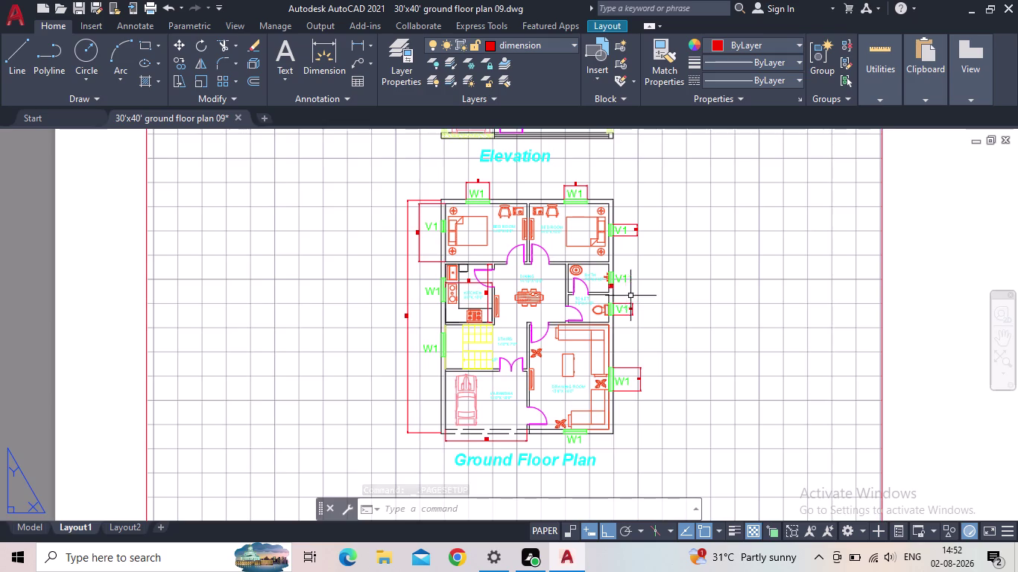
middle_drag(631, 296, 631, 364)
middle_drag(532, 215, 514, 251)
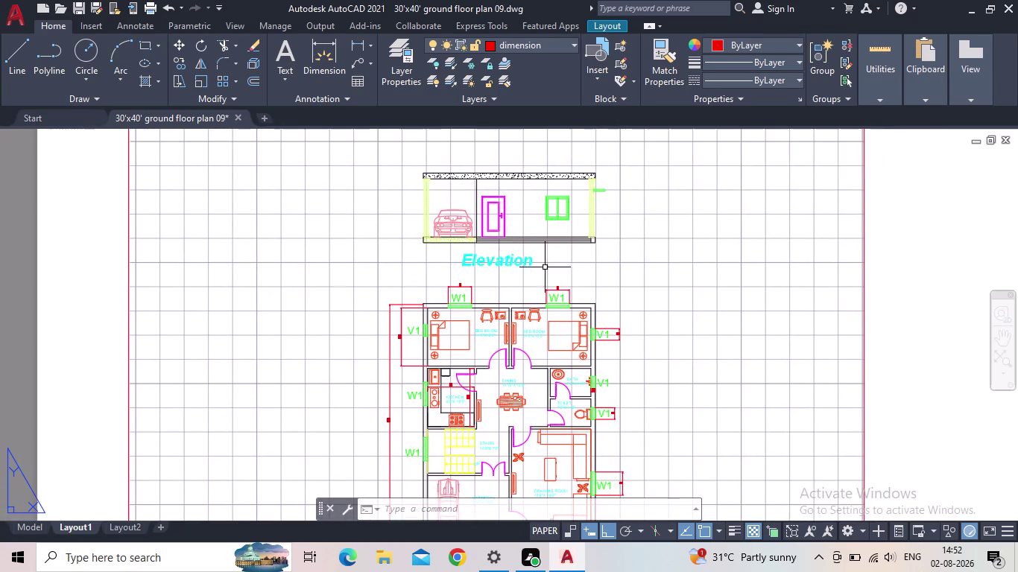
scroll(down, 3)
middle_drag(584, 282, 633, 205)
scroll(up, 3)
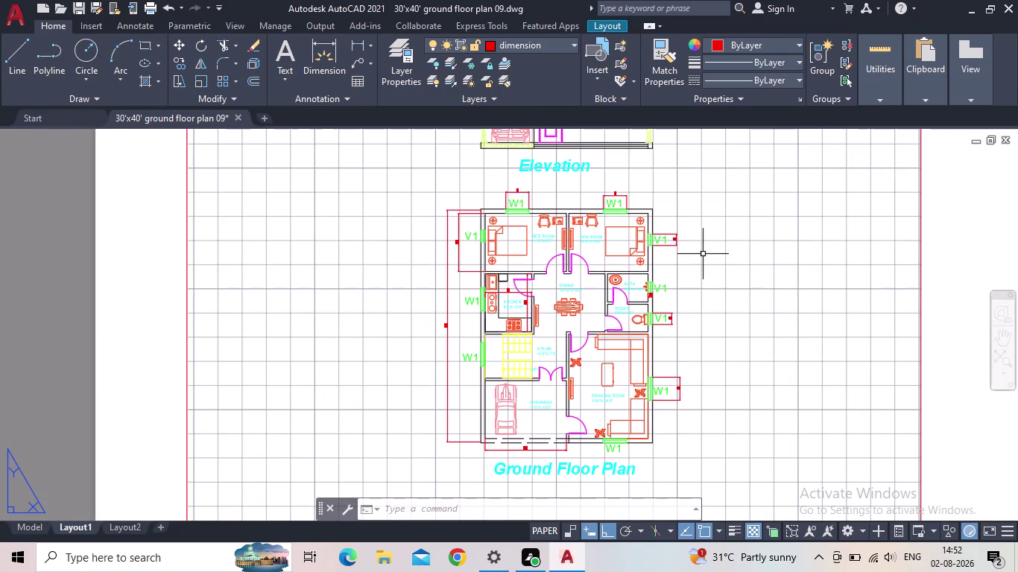
middle_drag(718, 308, 704, 266)
scroll(down, 3)
scroll(up, 3)
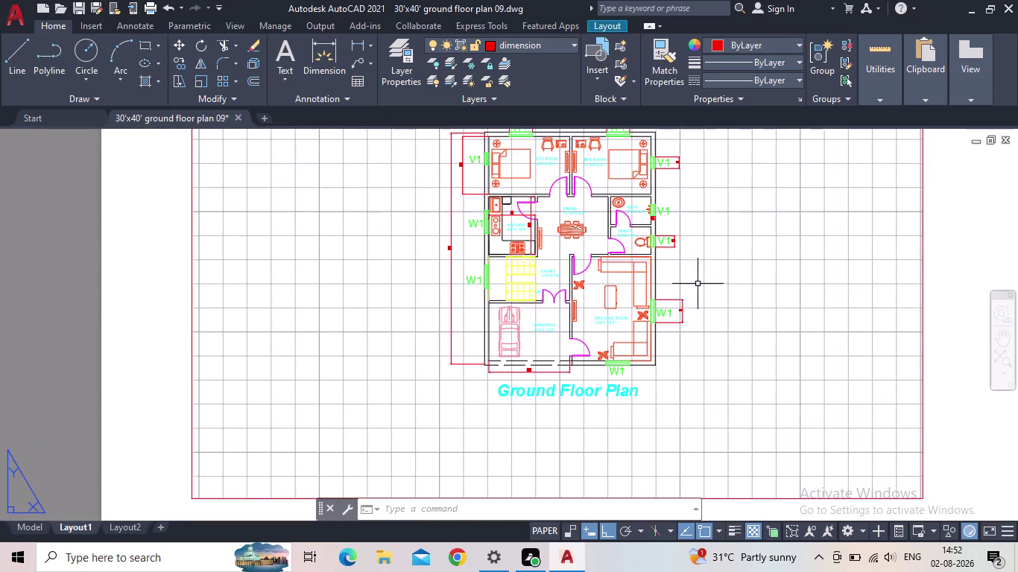
middle_drag(702, 285, 699, 337)
scroll(down, 3)
middle_drag(701, 293, 668, 333)
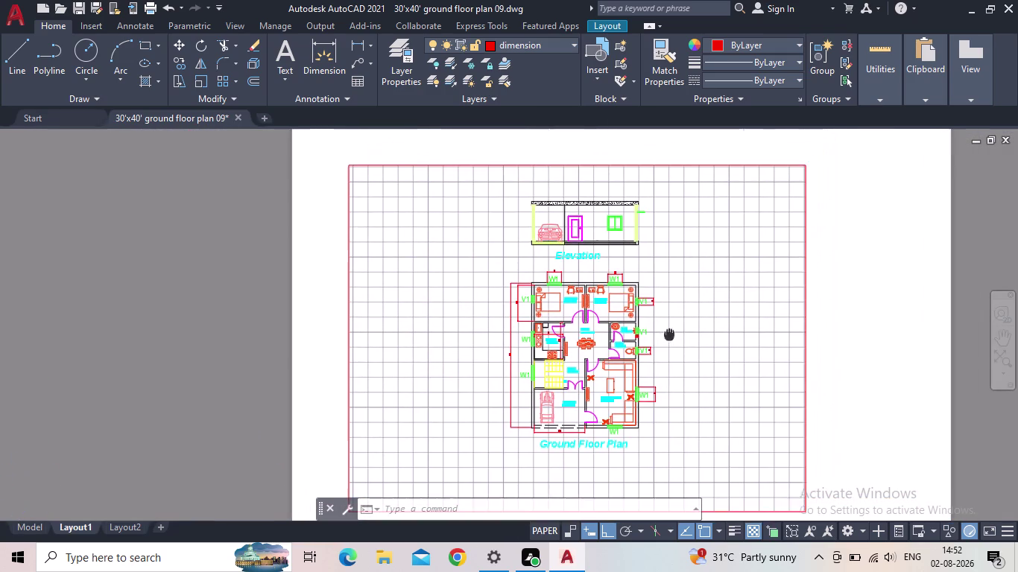
middle_drag(667, 333, 661, 338)
middle_drag(663, 337, 693, 225)
scroll(down, 3)
middle_drag(693, 224, 628, 295)
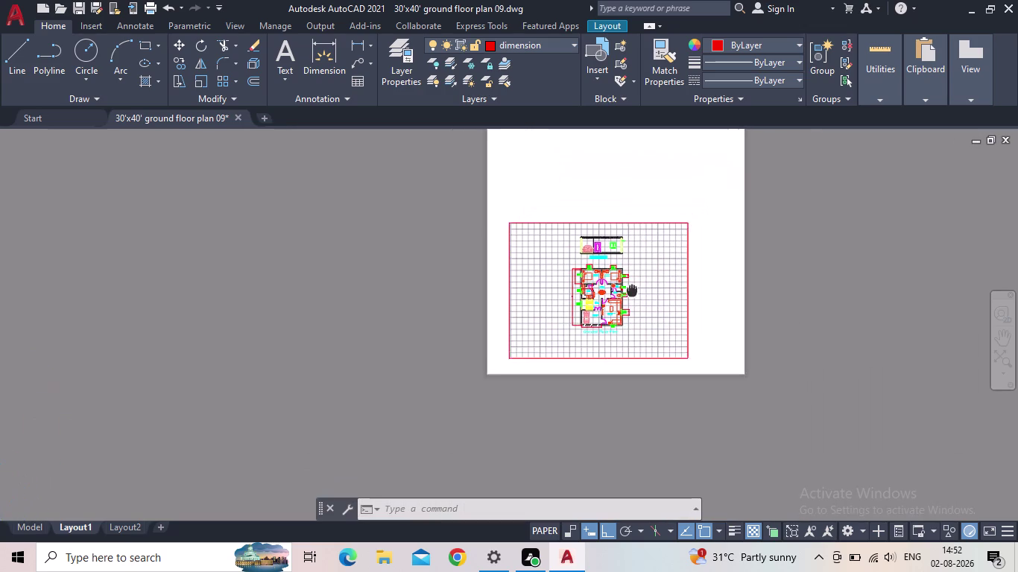
middle_drag(628, 295, 613, 316)
scroll(up, 3)
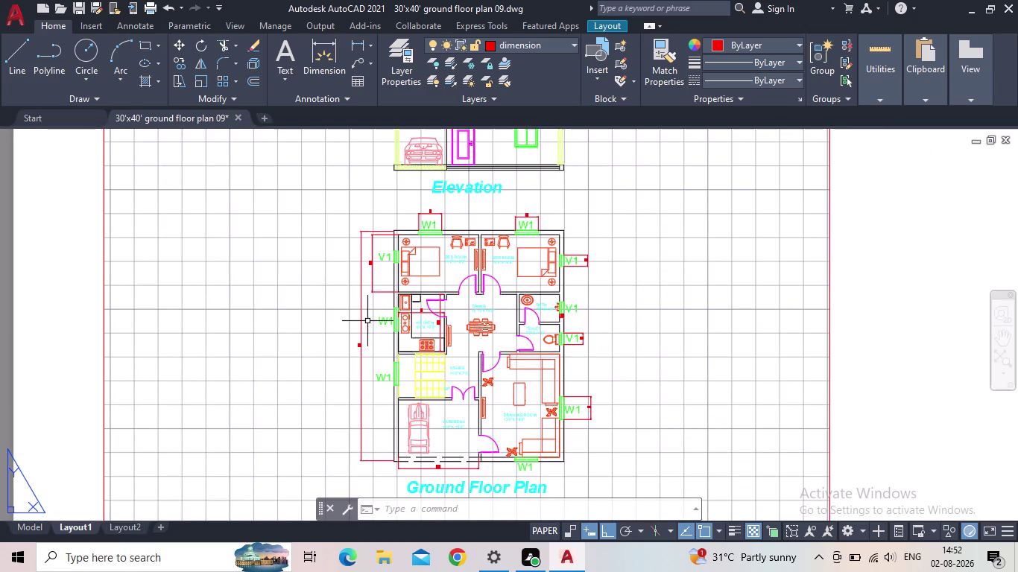
middle_drag(366, 322, 542, 302)
scroll(down, 3)
scroll(down, 3)
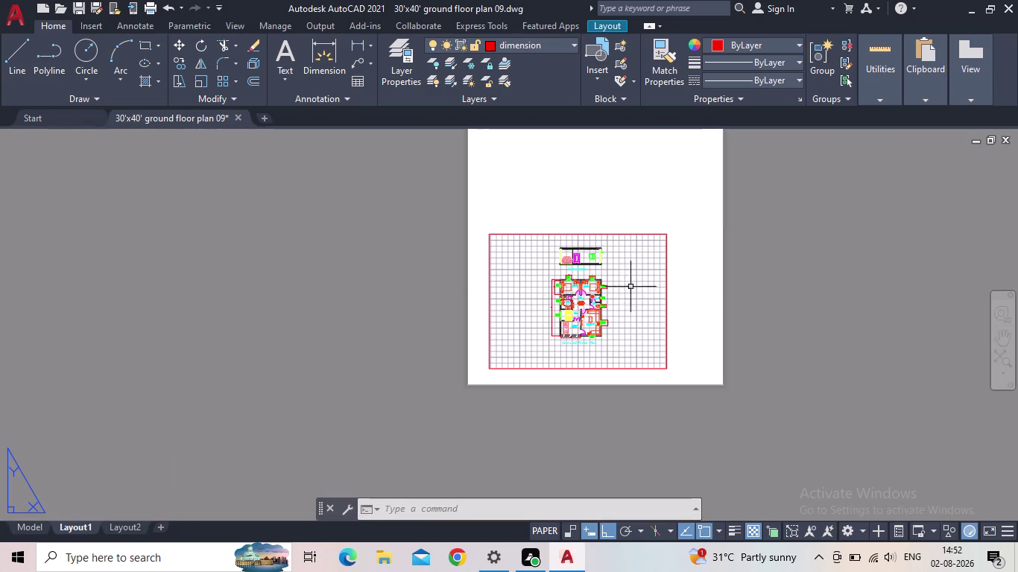
middle_drag(645, 282, 624, 295)
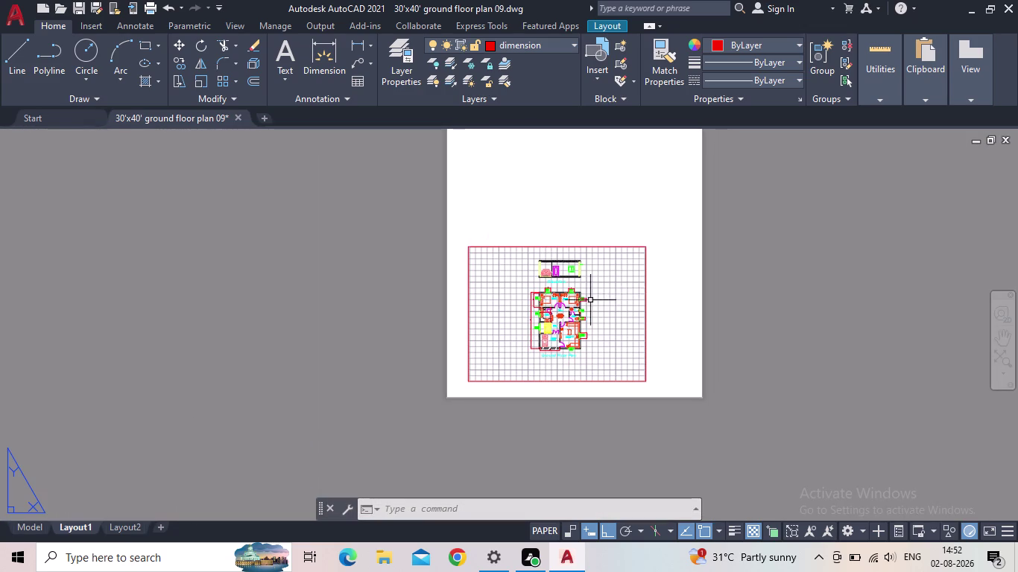
Inspect the kitchen, bedrooms and elevation, then return to Model space.
scroll(up, 3)
middle_drag(626, 301, 658, 260)
scroll(up, 3)
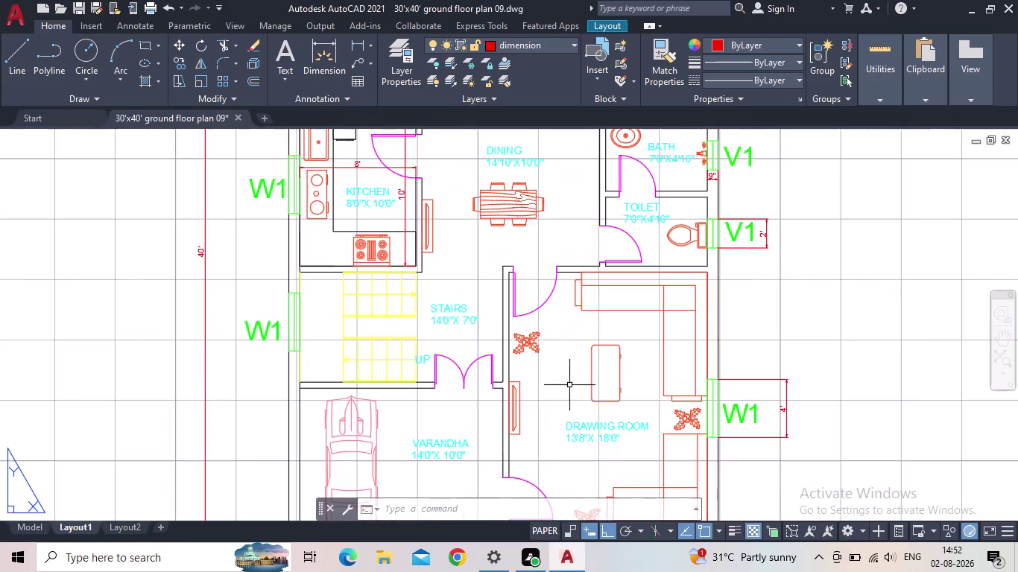
middle_drag(646, 363, 663, 184)
scroll(down, 3)
scroll(down, 3)
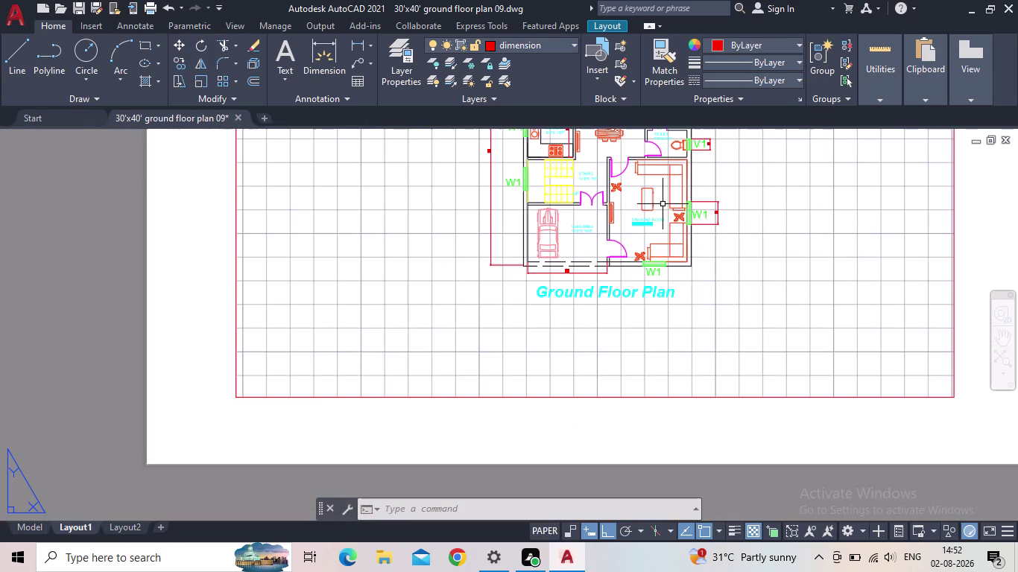
middle_drag(679, 206, 501, 375)
scroll(up, 3)
middle_drag(454, 248, 457, 248)
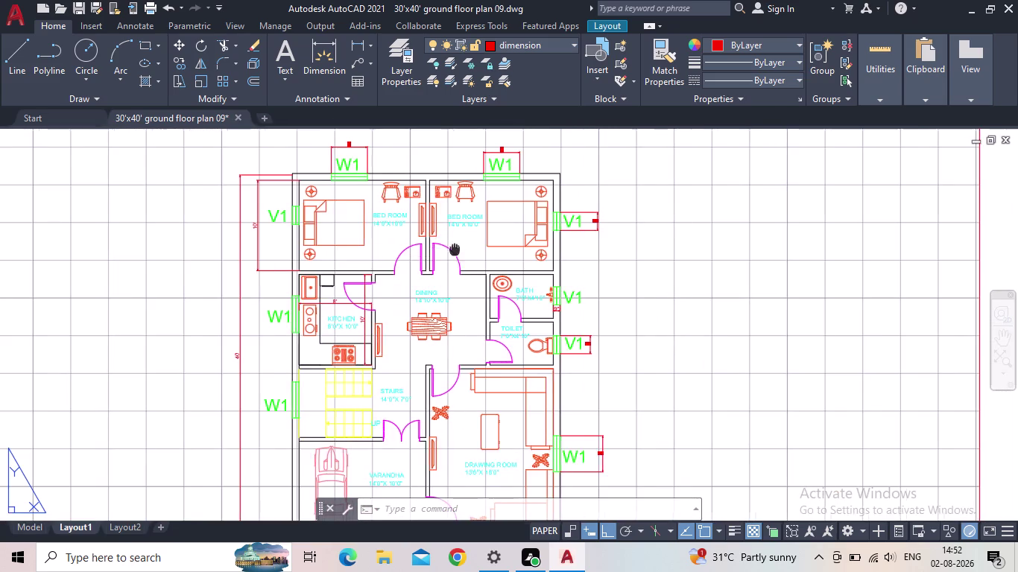
middle_drag(456, 248, 602, 274)
middle_click(602, 276)
middle_drag(584, 236, 456, 382)
middle_drag(450, 271, 410, 373)
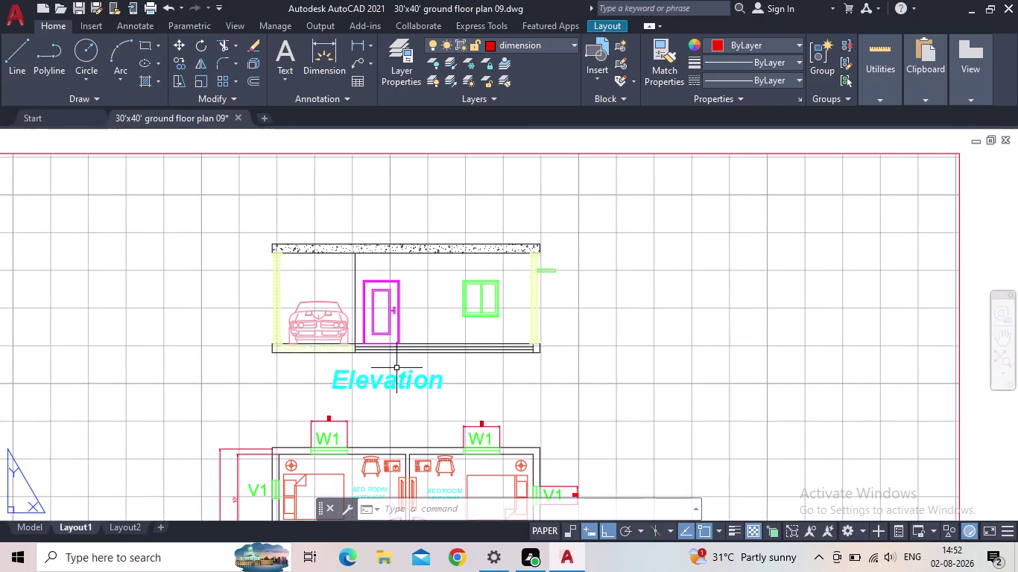
scroll(up, 3)
scroll(down, 3)
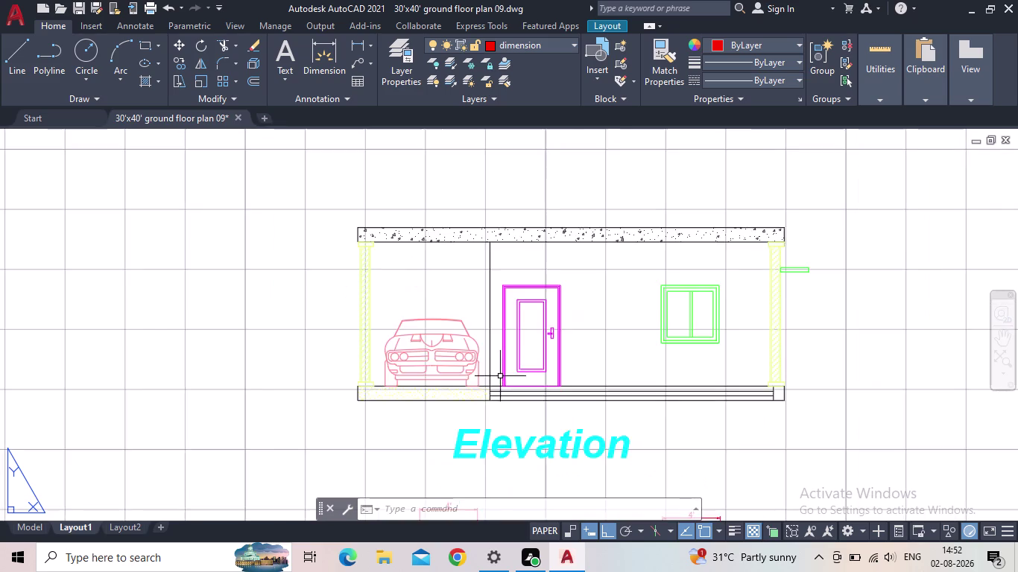
scroll(down, 3)
middle_drag(635, 406, 589, 224)
scroll(up, 3)
middle_drag(540, 362, 542, 339)
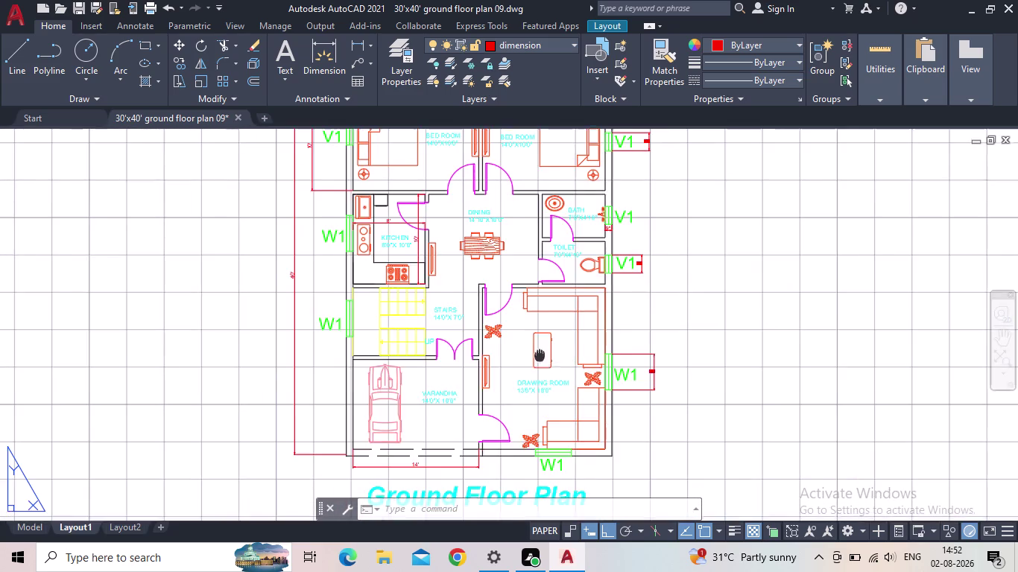
middle_drag(542, 339, 562, 255)
scroll(up, 3)
scroll(down, 3)
middle_drag(549, 271, 516, 361)
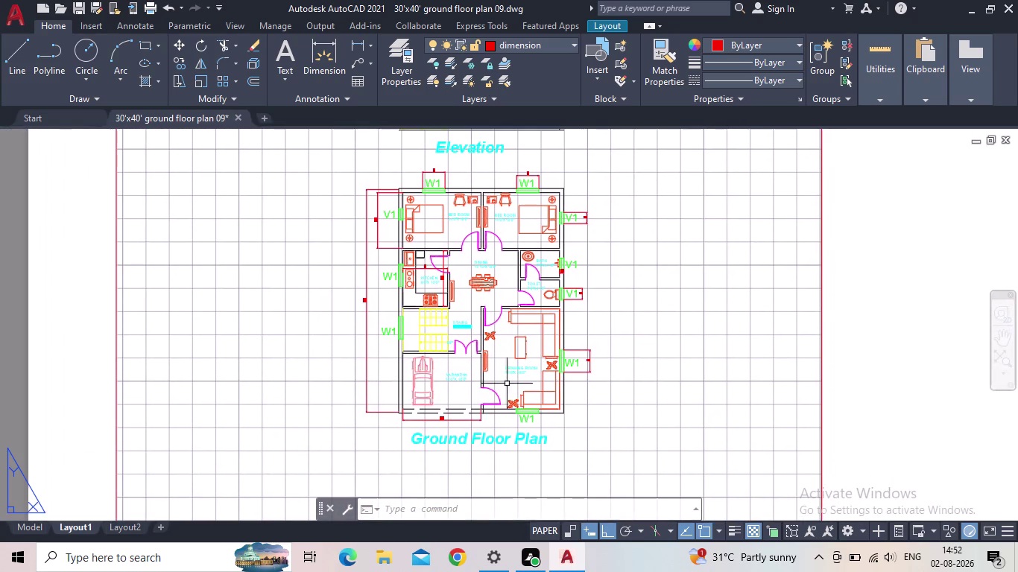
middle_drag(500, 223, 432, 291)
scroll(down, 3)
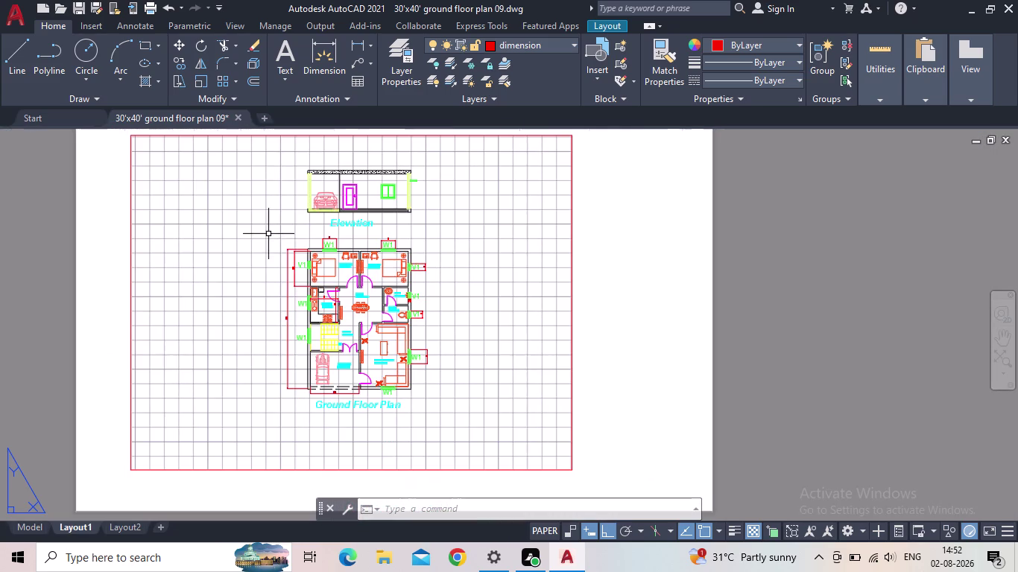
click(36, 527)
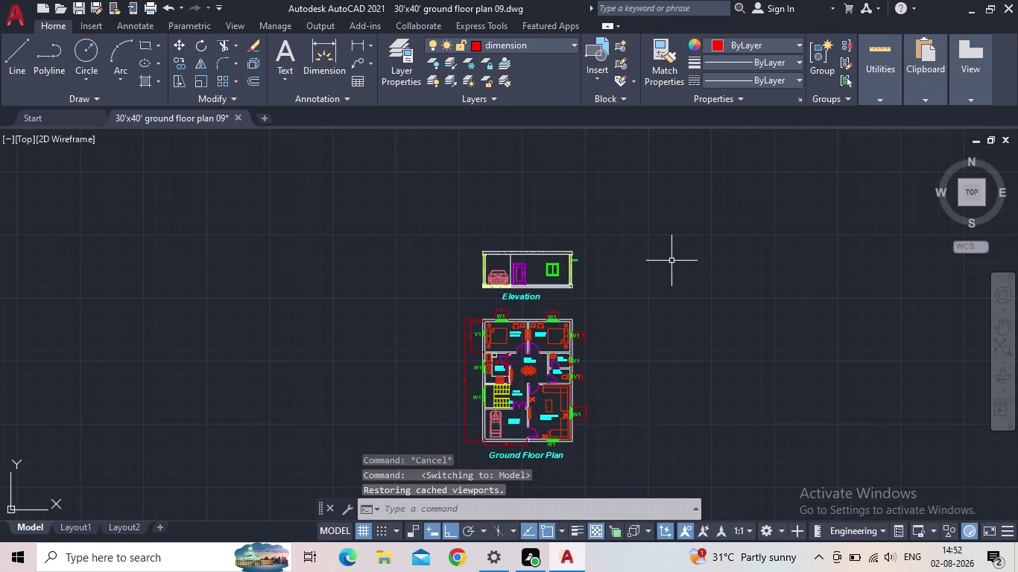
Review the plan and elevation in Model space, then view the Layout1 sheet.
middle_drag(615, 323, 613, 227)
scroll(up, 3)
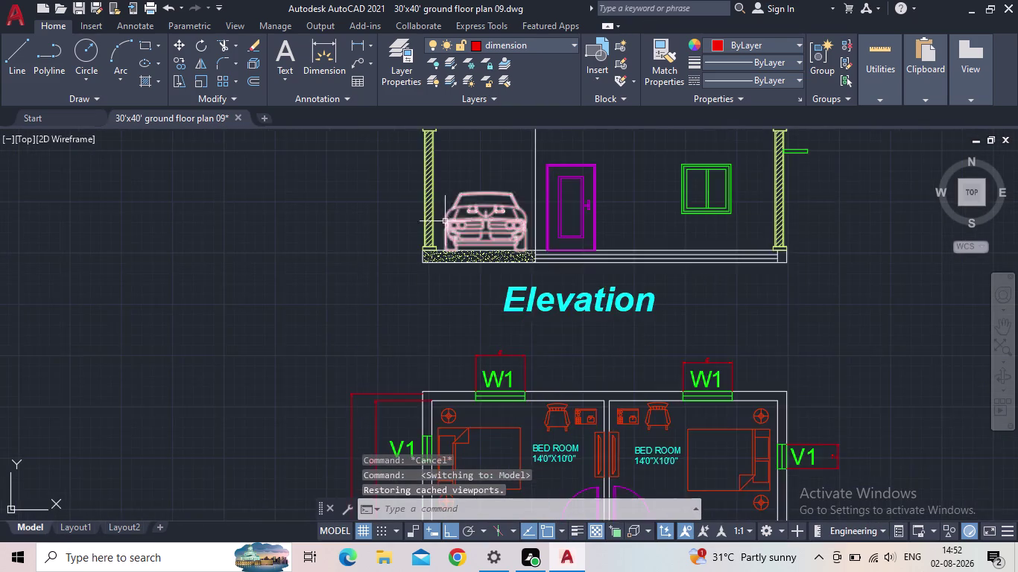
scroll(up, 3)
scroll(down, 3)
scroll(down, 3)
middle_drag(650, 265, 583, 200)
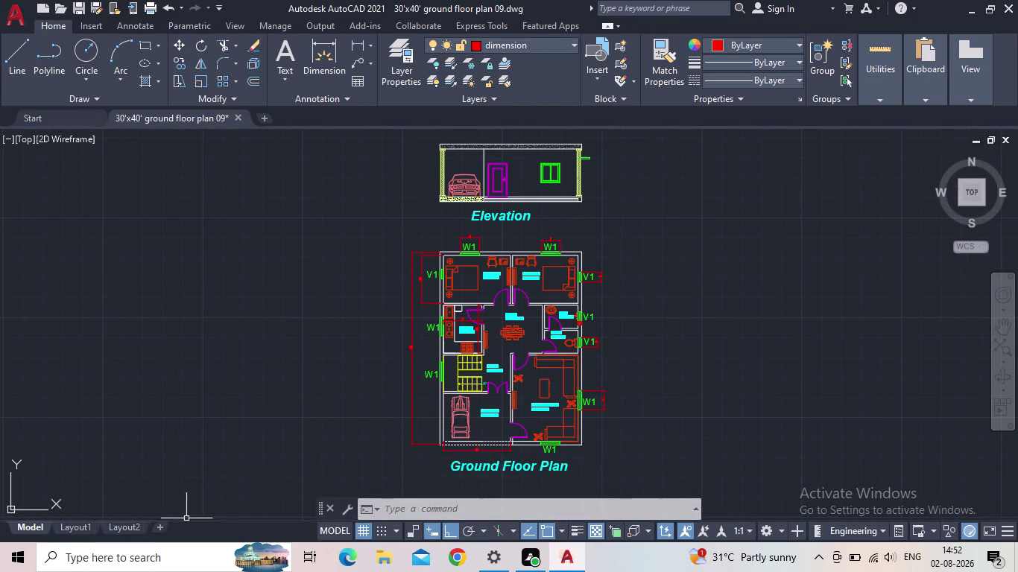
click(81, 532)
scroll(down, 3)
middle_drag(411, 294, 478, 303)
scroll(up, 3)
middle_drag(468, 299, 479, 289)
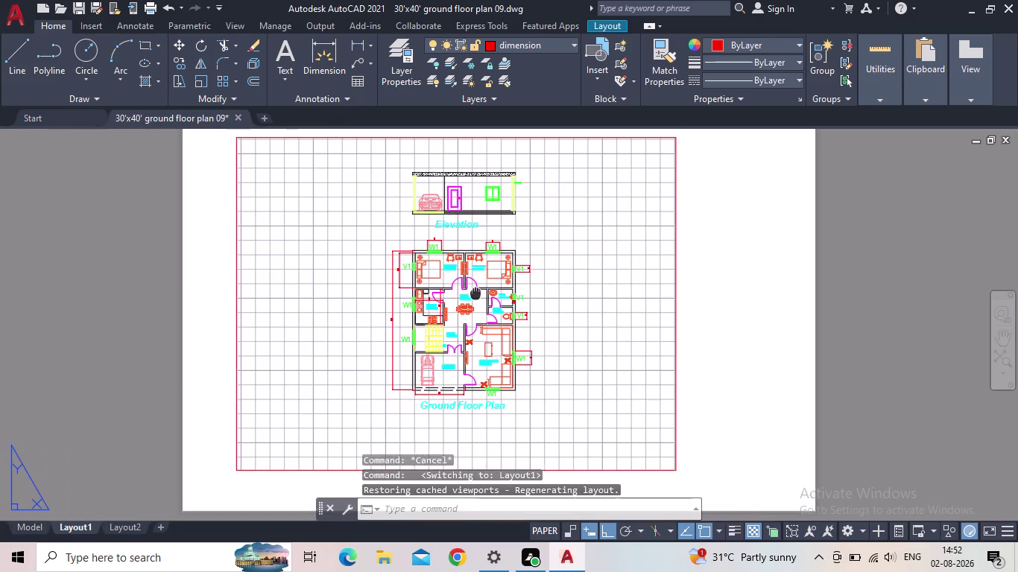
middle_drag(480, 289, 548, 243)
scroll(down, 3)
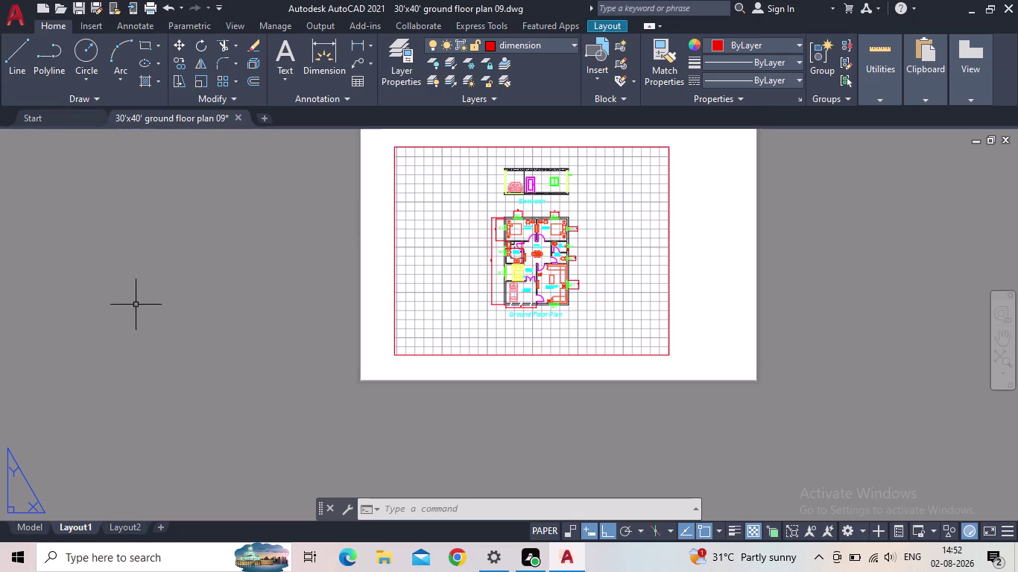
Return to Model space, recentre the drawing, and quick-save it.
click(23, 526)
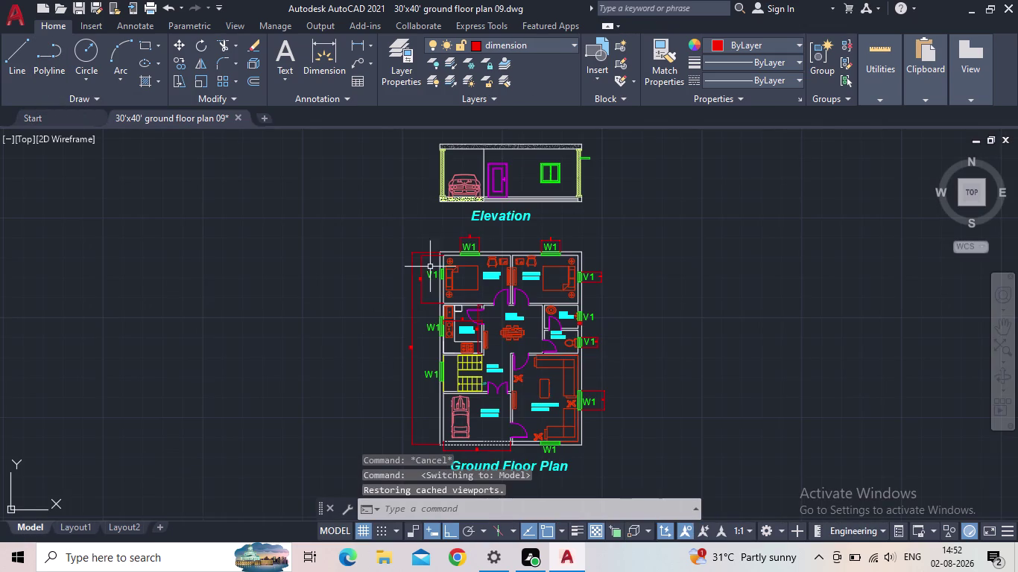
middle_click(465, 235)
scroll(down, 3)
middle_drag(460, 227, 392, 190)
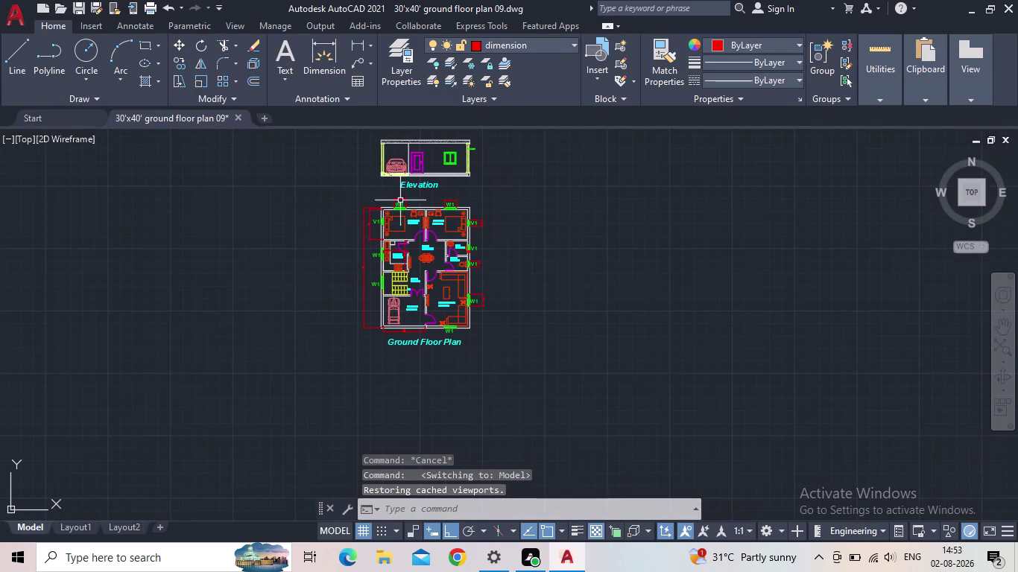
click(78, 4)
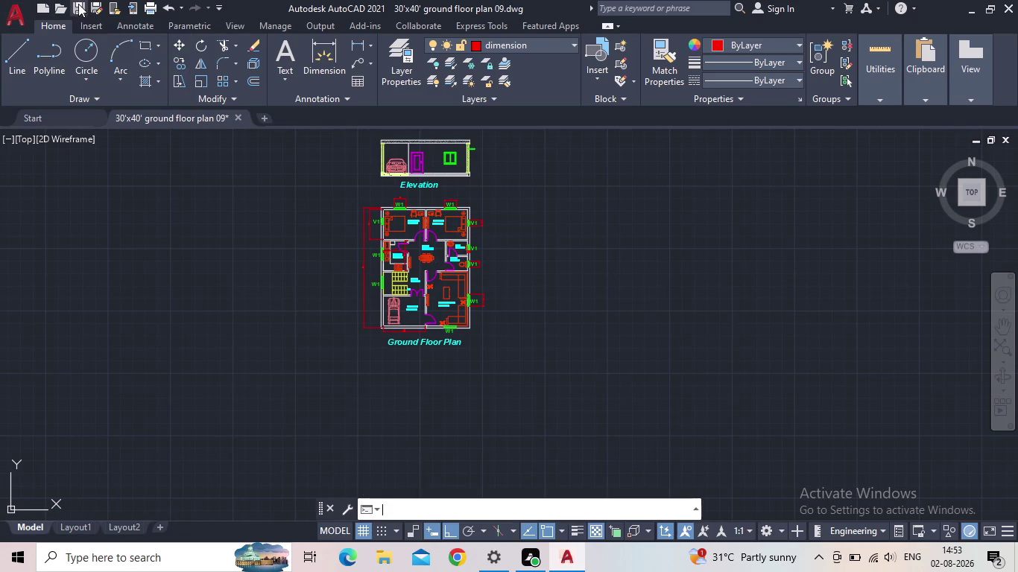
click(542, 369)
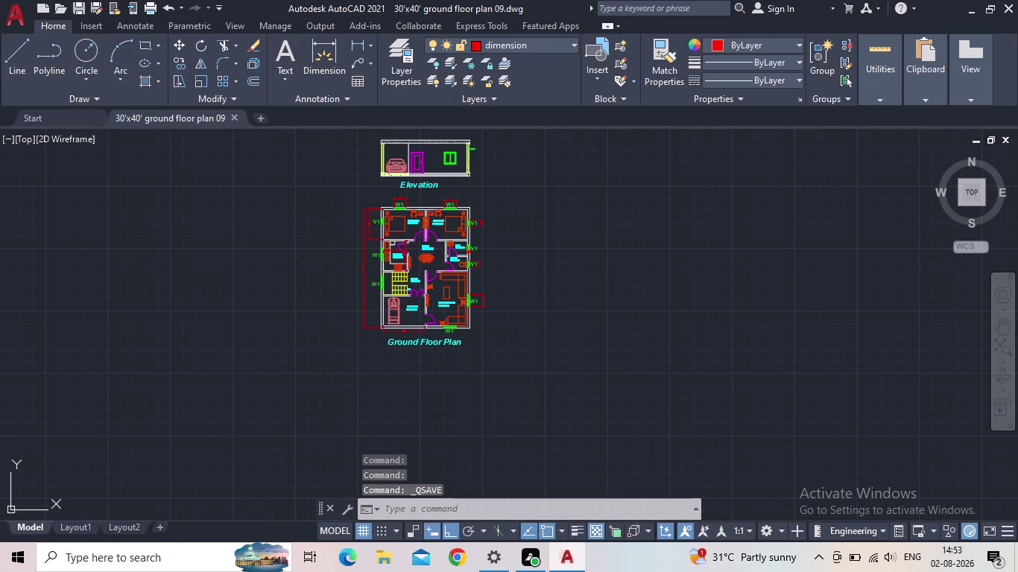
Select the plan and elevation and start a new block named 'aditya' with BL.
middle_drag(287, 145, 339, 199)
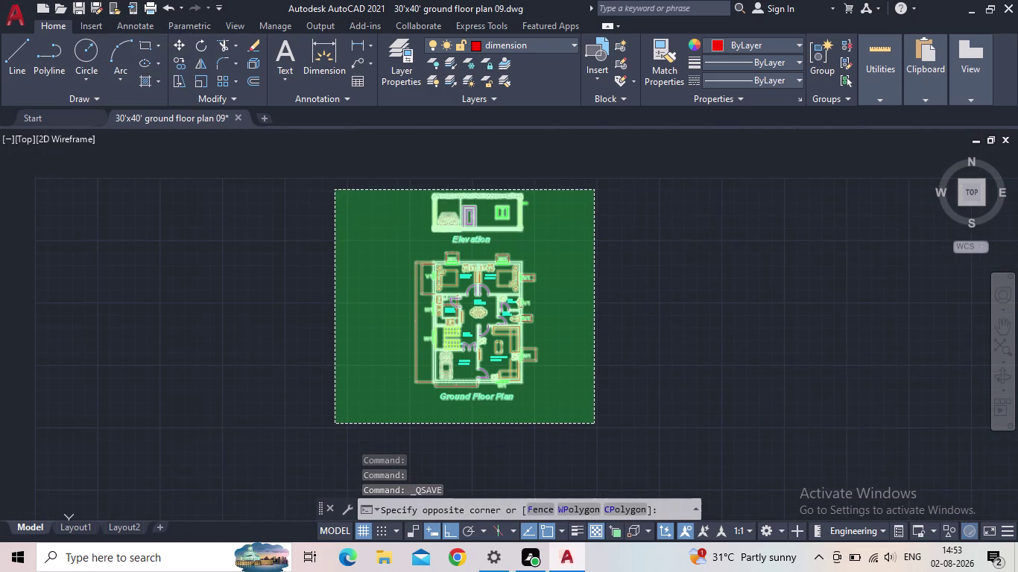
click(305, 162)
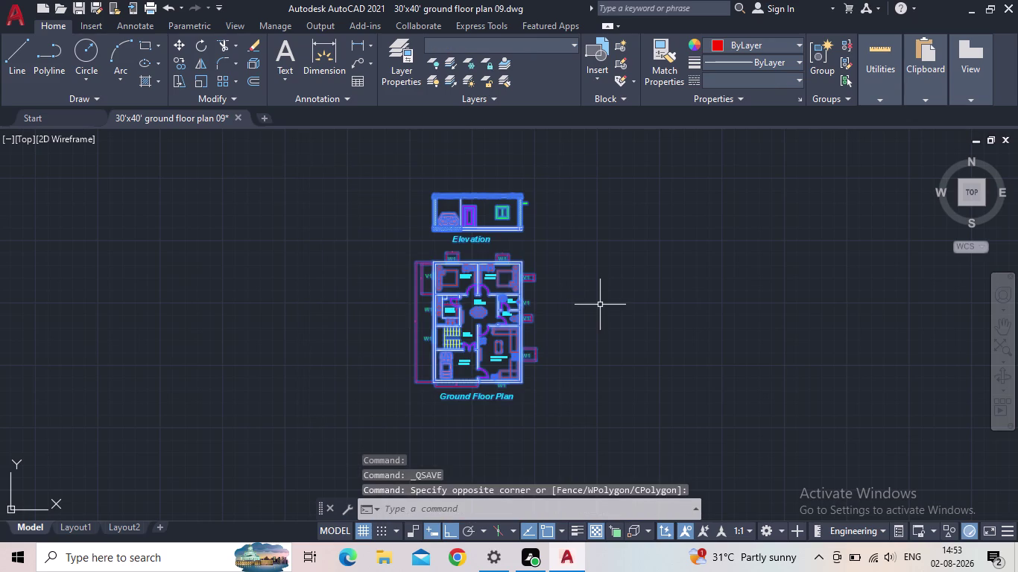
text(BL)
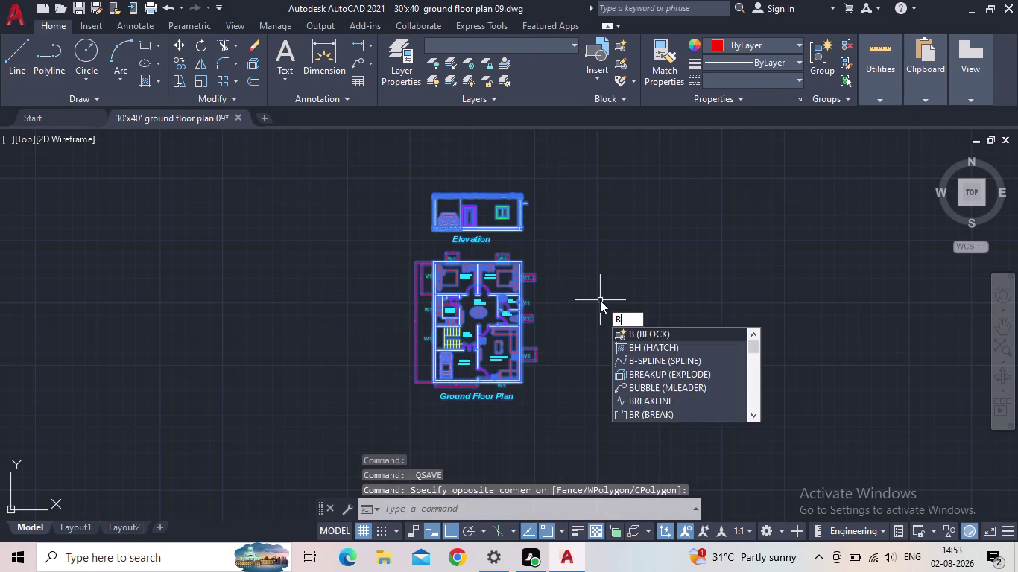
click(657, 331)
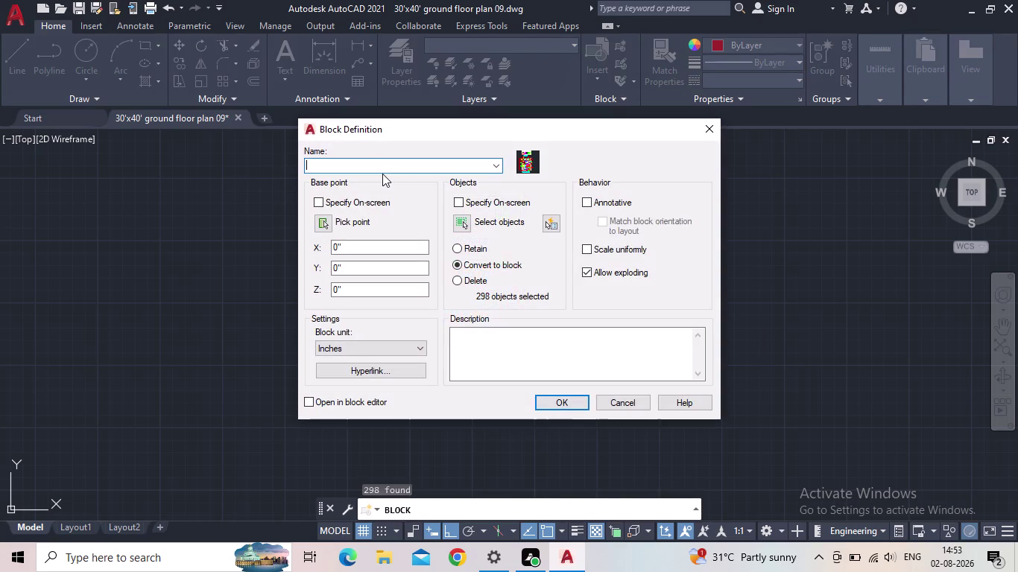
key(a)
key(d)
key(i)
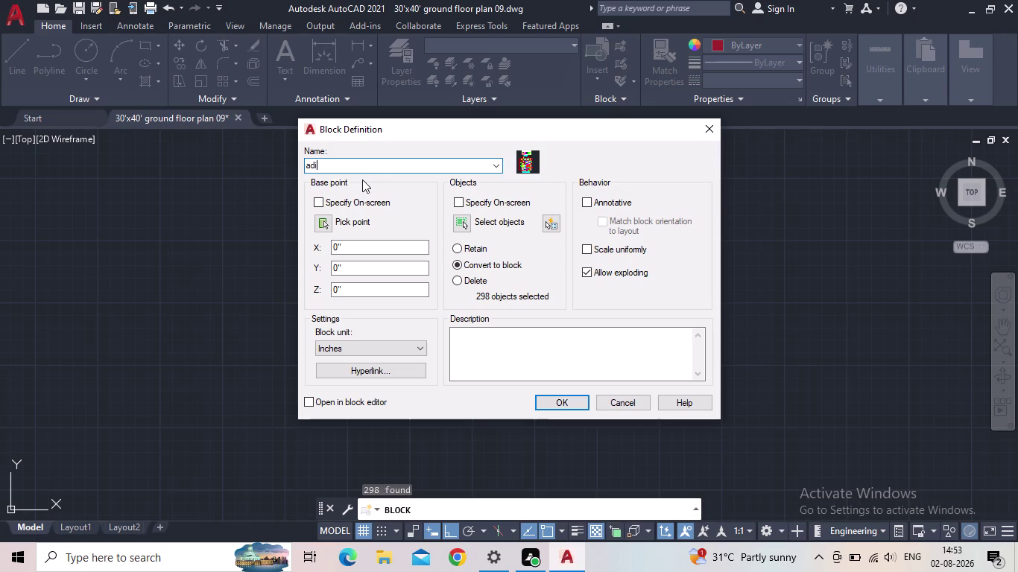
key(t)
key(y)
key(a)
Set the block base point at the plan's bottom-left corner.
click(328, 226)
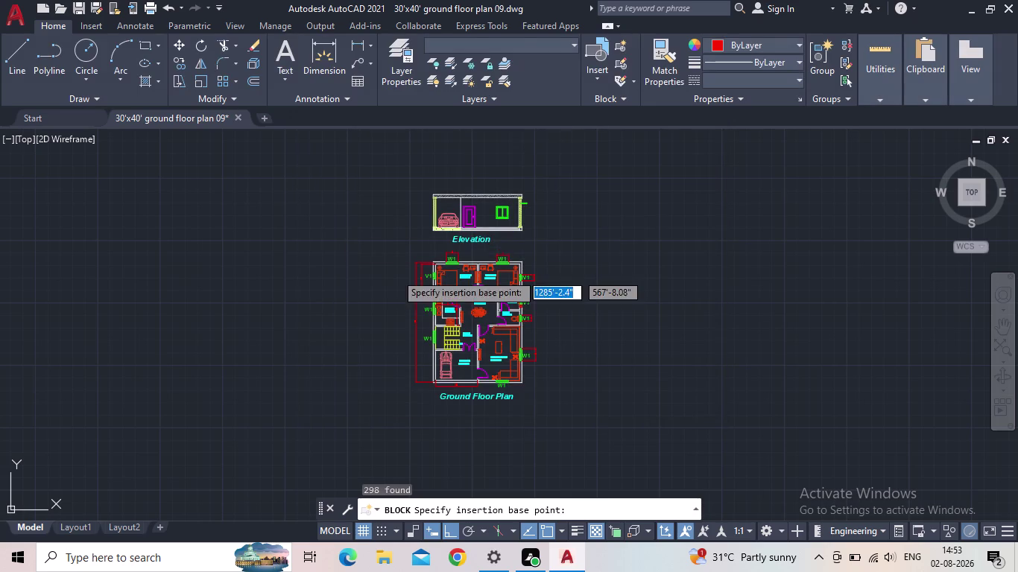
scroll(up, 3)
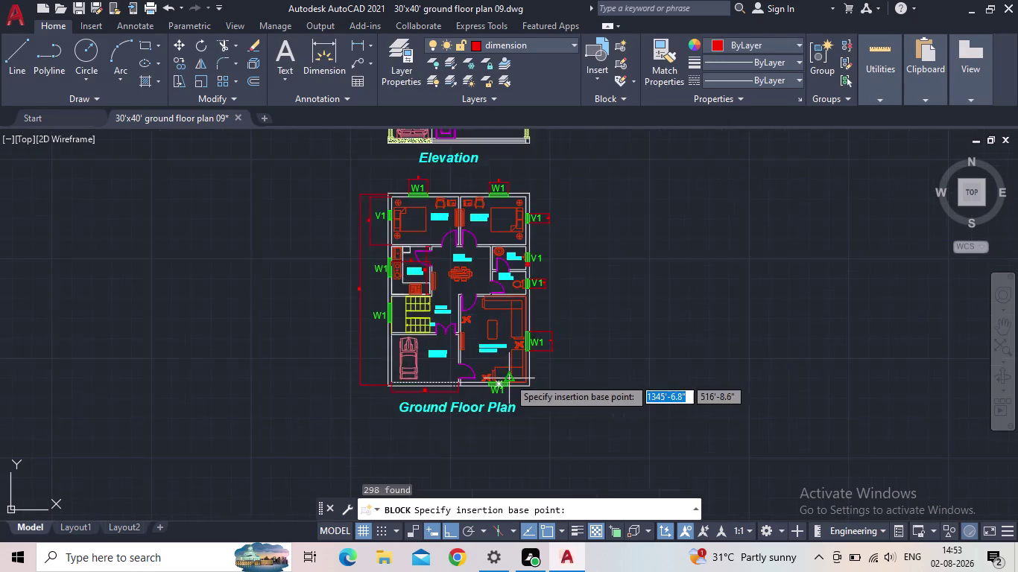
scroll(up, 3)
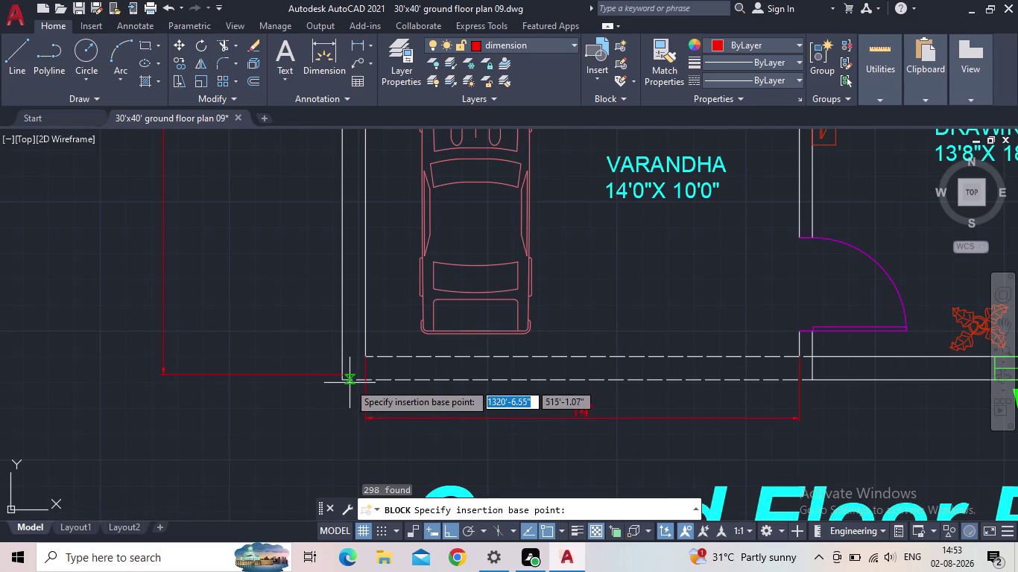
click(343, 384)
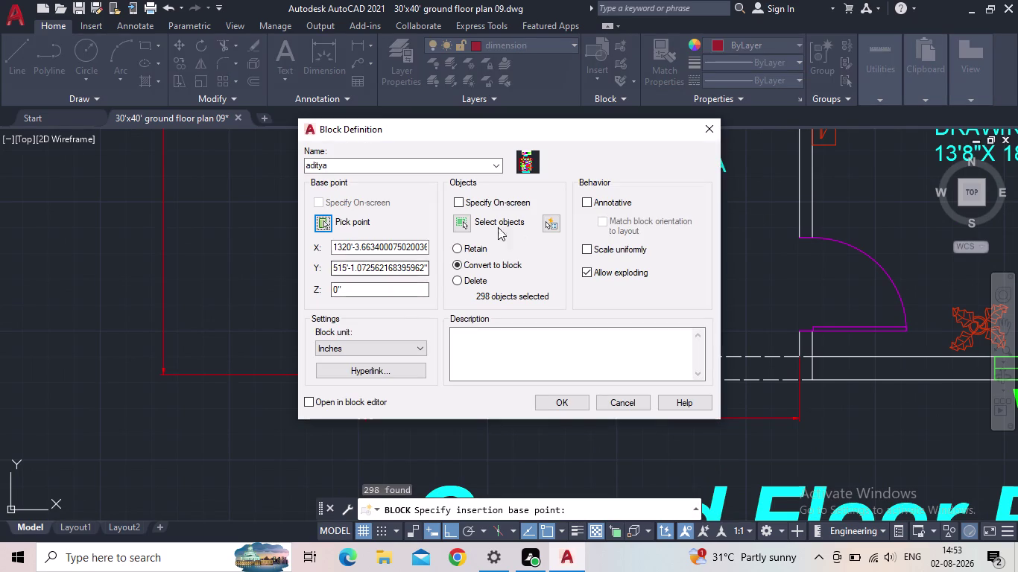
Window-select the plan and elevation as block objects and create the block.
click(466, 223)
scroll(down, 3)
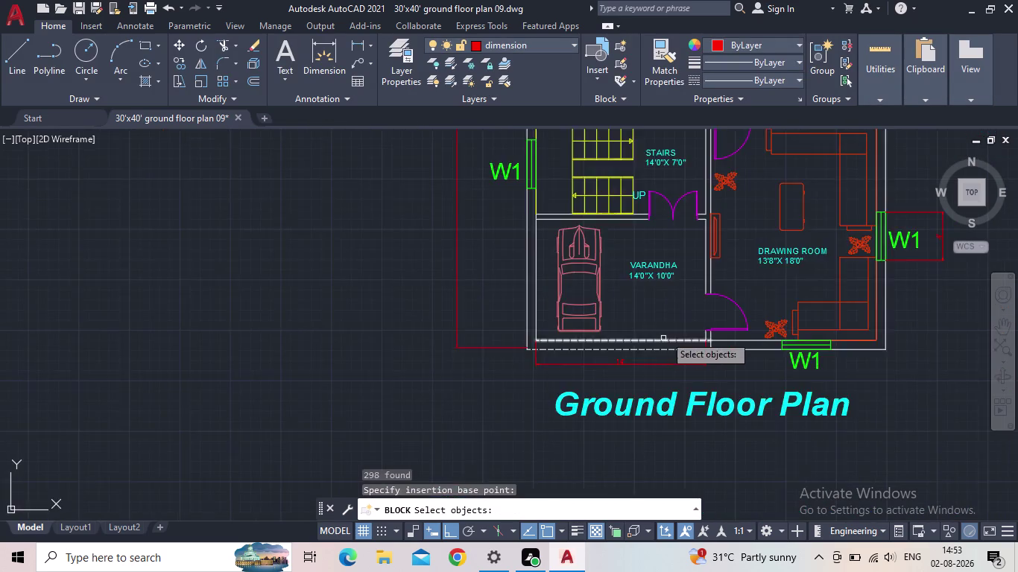
scroll(down, 3)
scroll(down, 3)
click(777, 378)
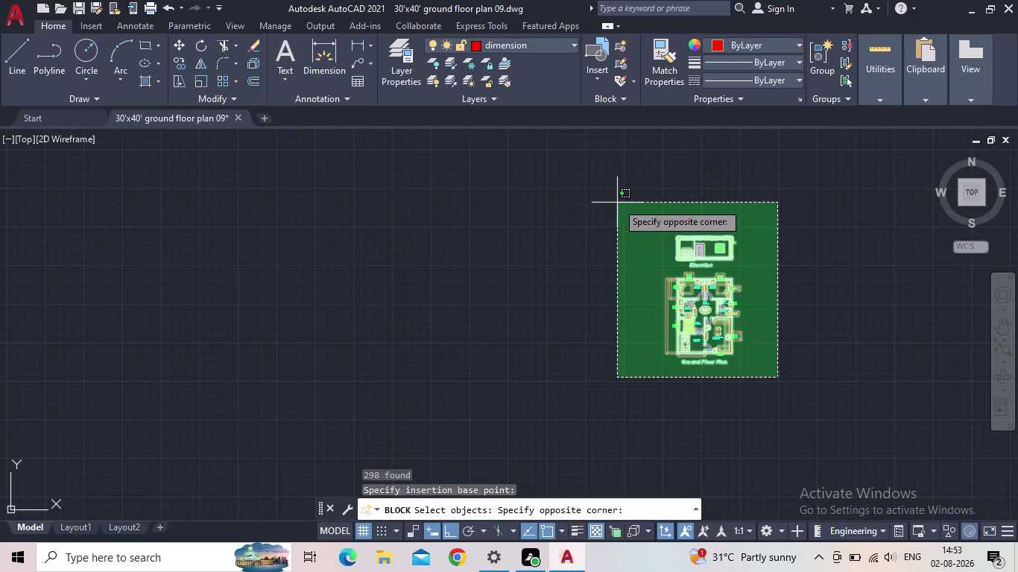
click(618, 203)
key(Return)
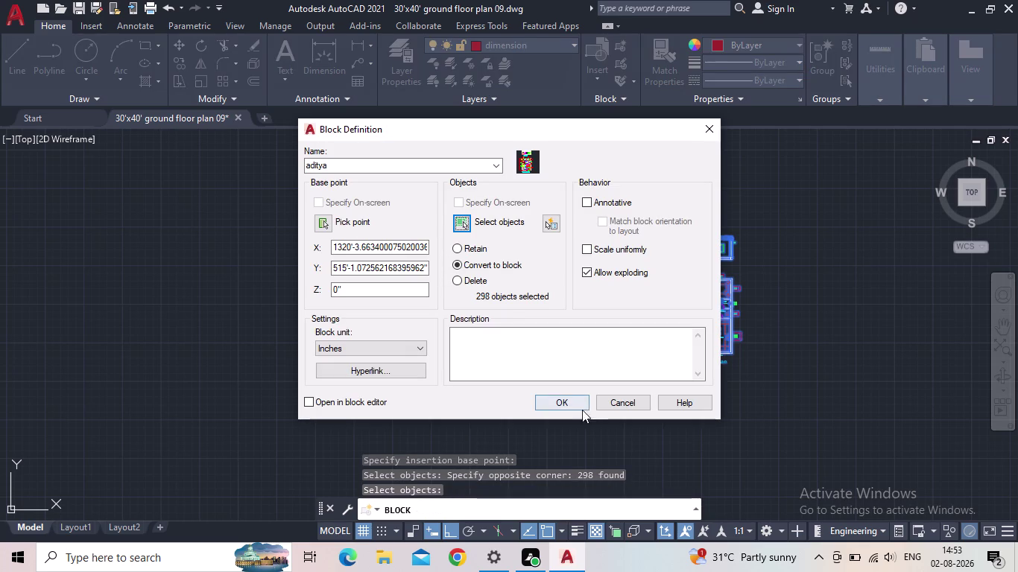
click(567, 401)
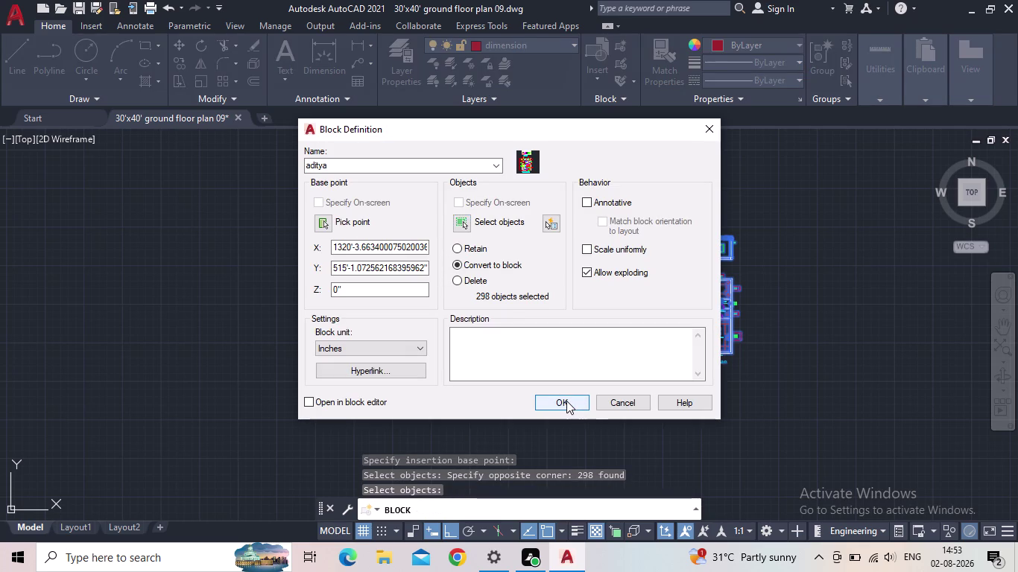
middle_drag(612, 373, 414, 374)
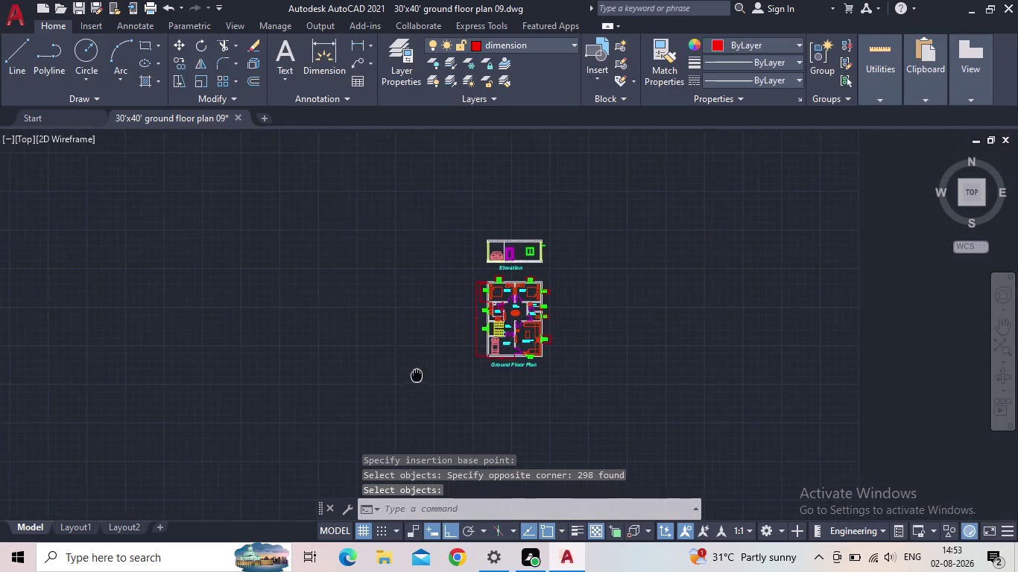
middle_drag(415, 374, 412, 375)
scroll(up, 3)
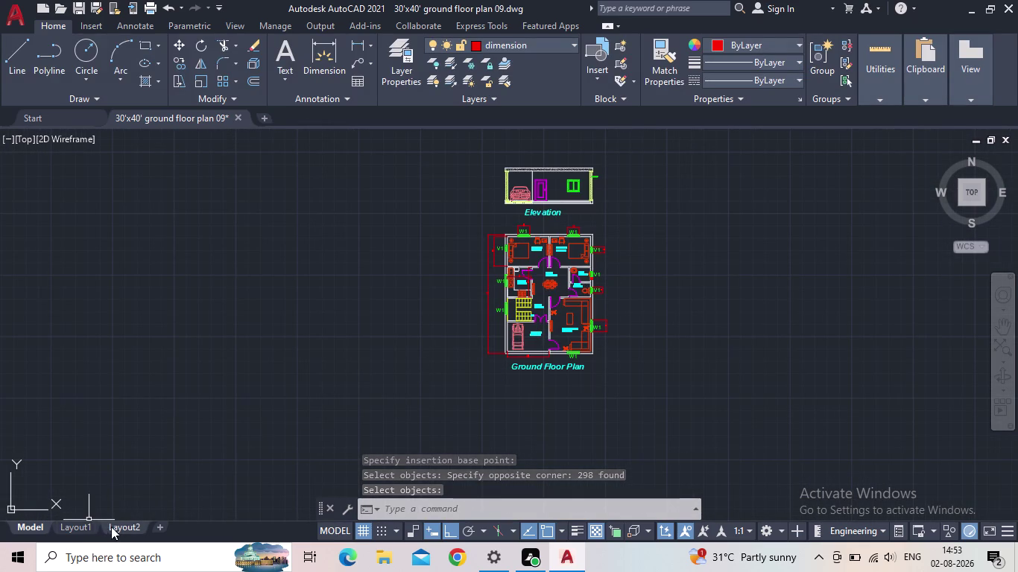
Delete the existing viewport on the Layout1 sheet.
click(79, 527)
scroll(down, 3)
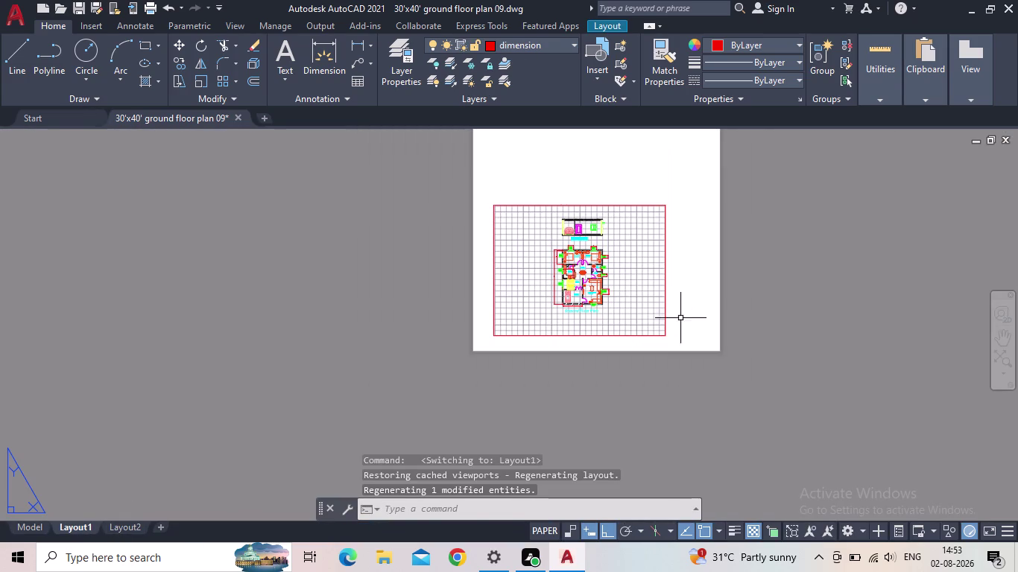
click(689, 322)
click(624, 296)
key(Delete)
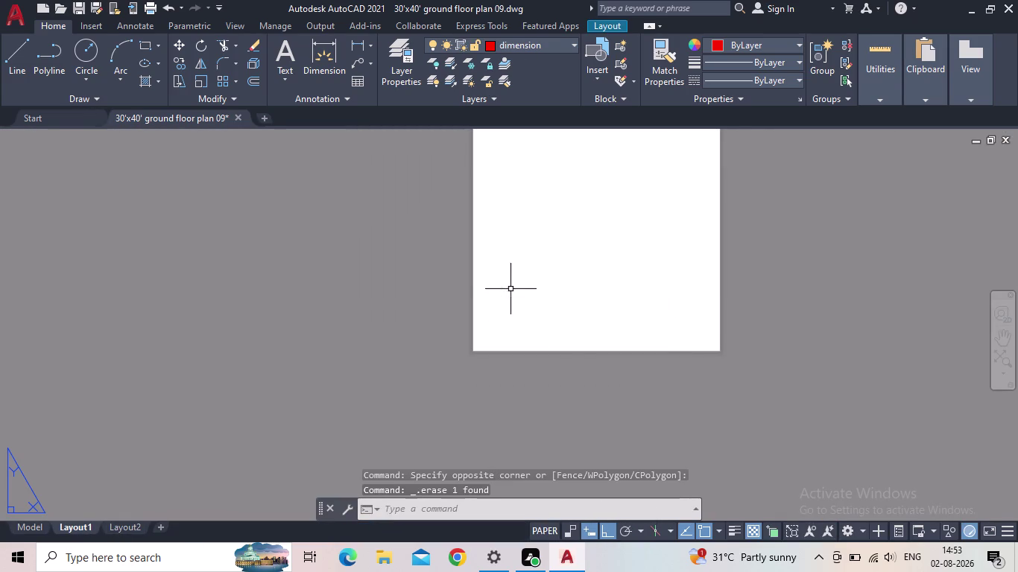
scroll(down, 3)
middle_drag(530, 284, 487, 381)
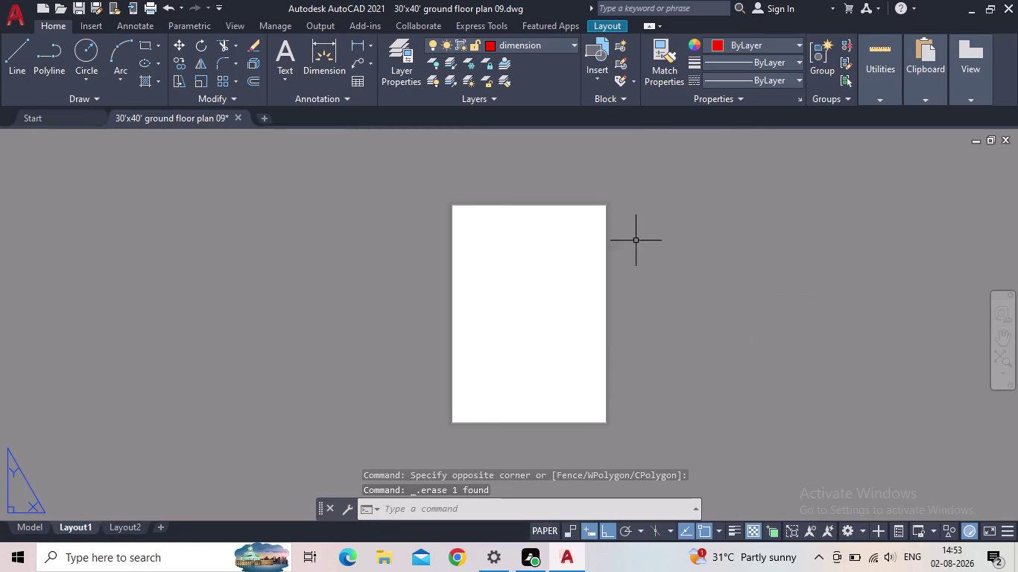
Set Layout1's page setup to DWG To PDF with ISO full bleed A3 paper.
right_click(78, 524)
click(144, 416)
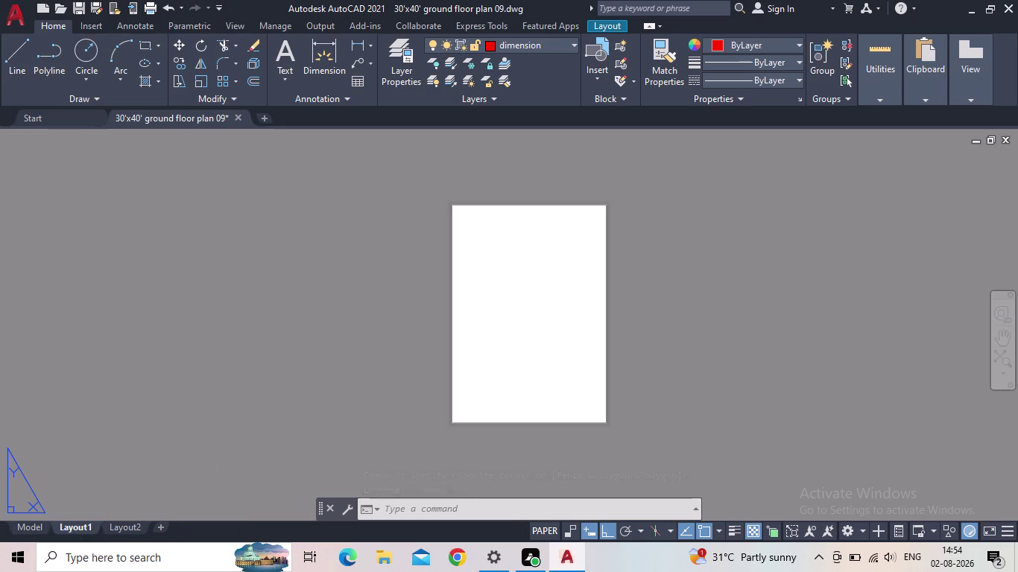
click(631, 255)
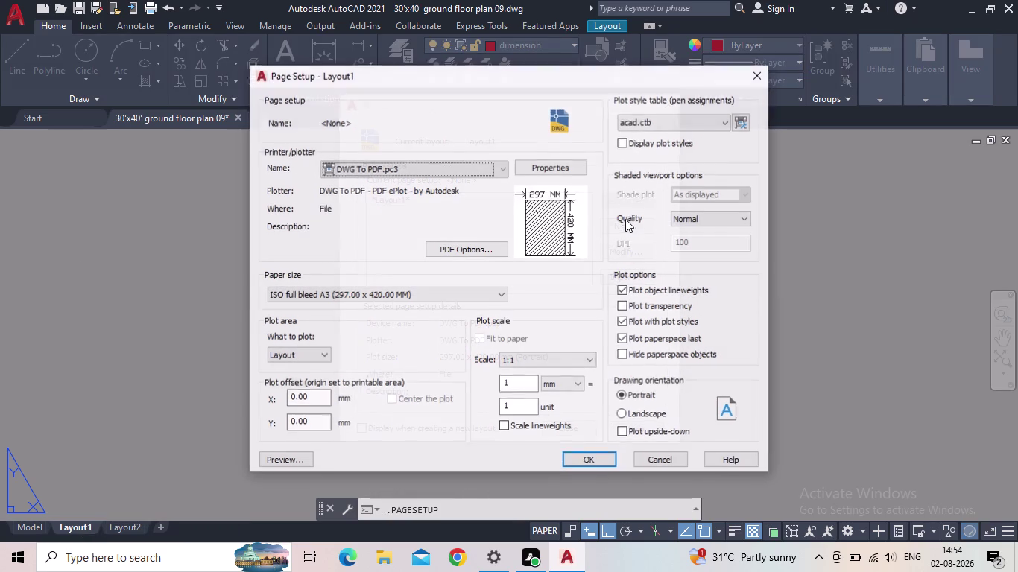
click(462, 169)
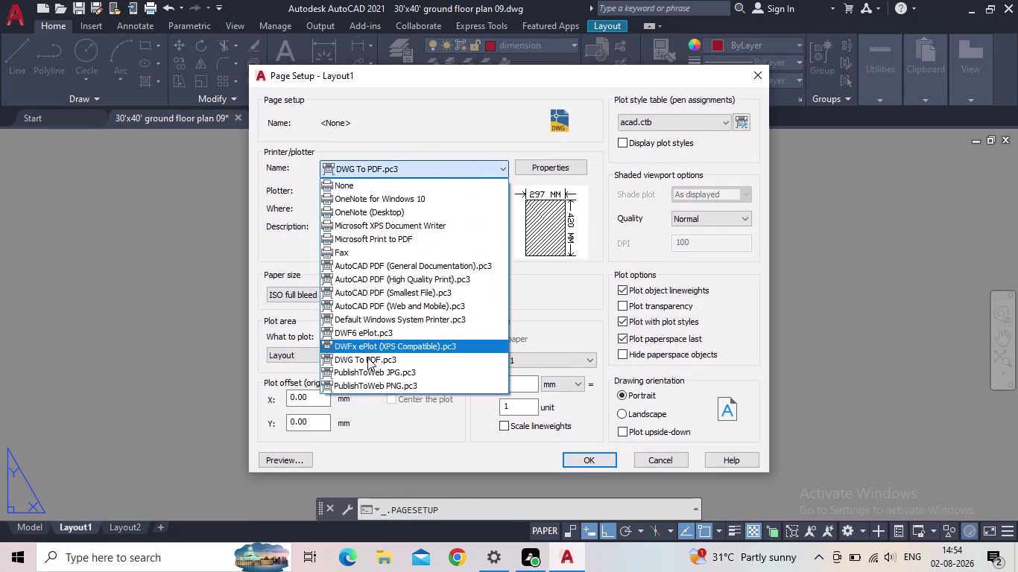
click(368, 357)
click(402, 296)
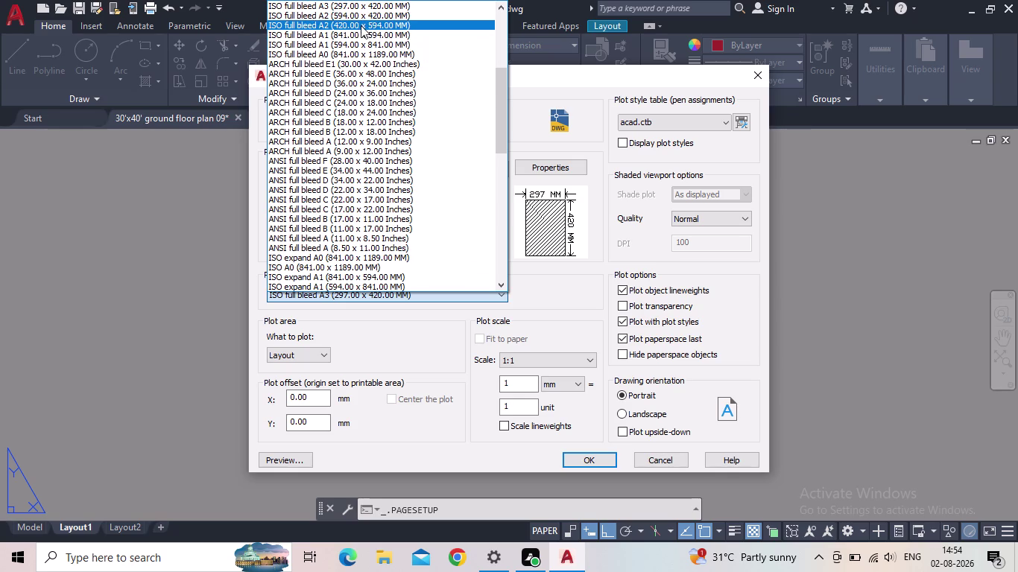
click(363, 5)
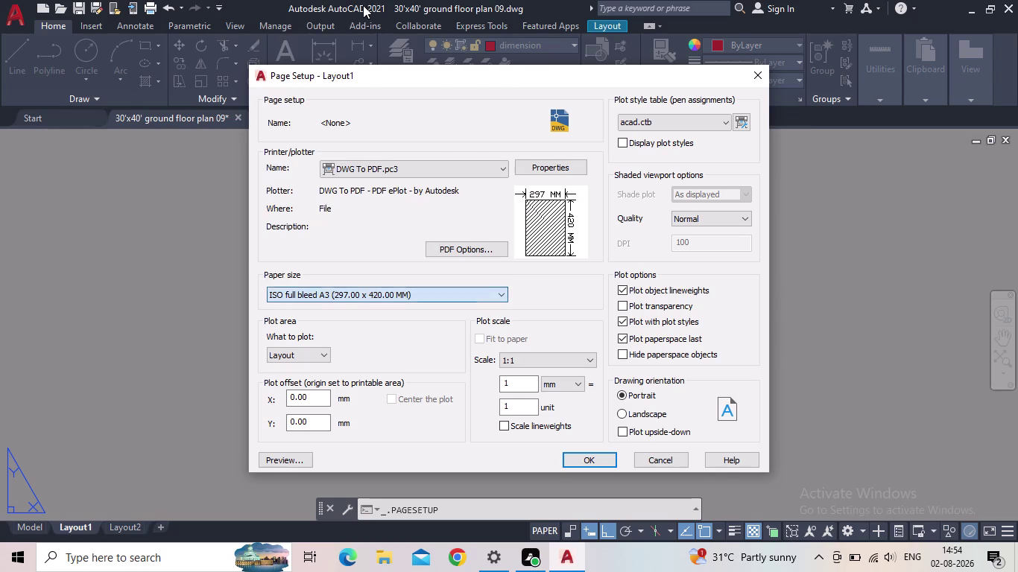
click(592, 461)
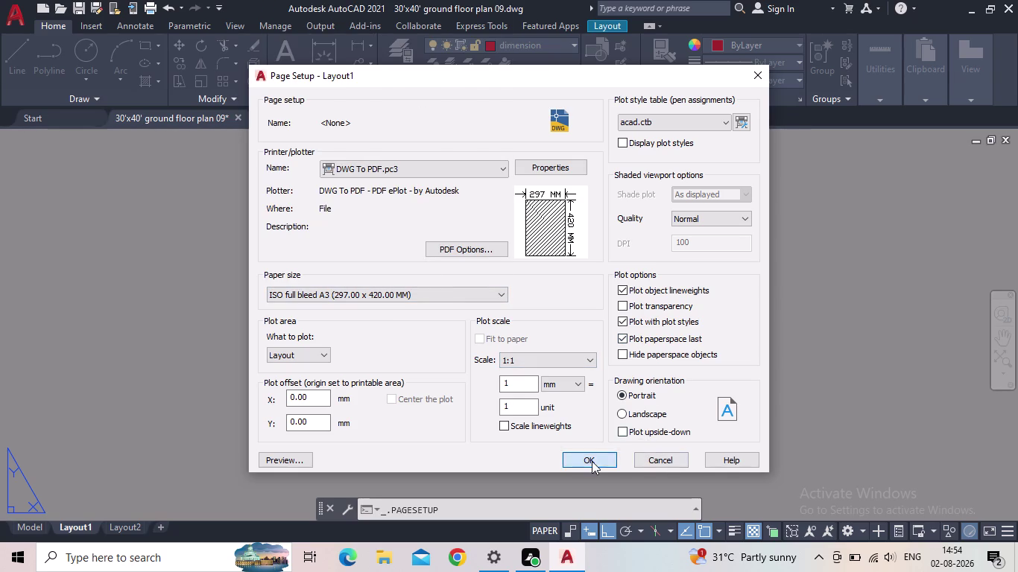
click(564, 428)
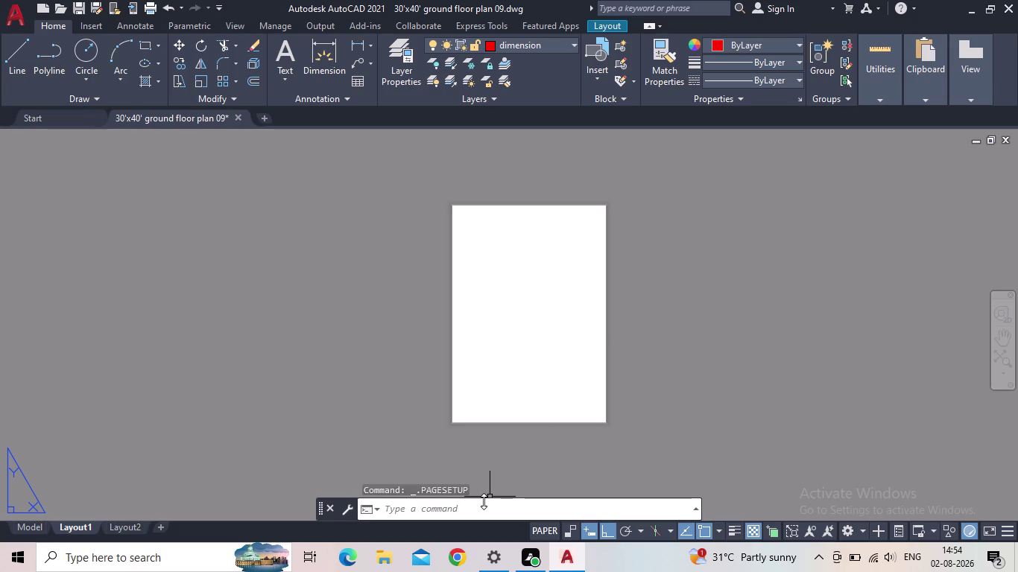
Insert the aditya block onto the Layout1 sheet from Recent Blocks.
key(i)
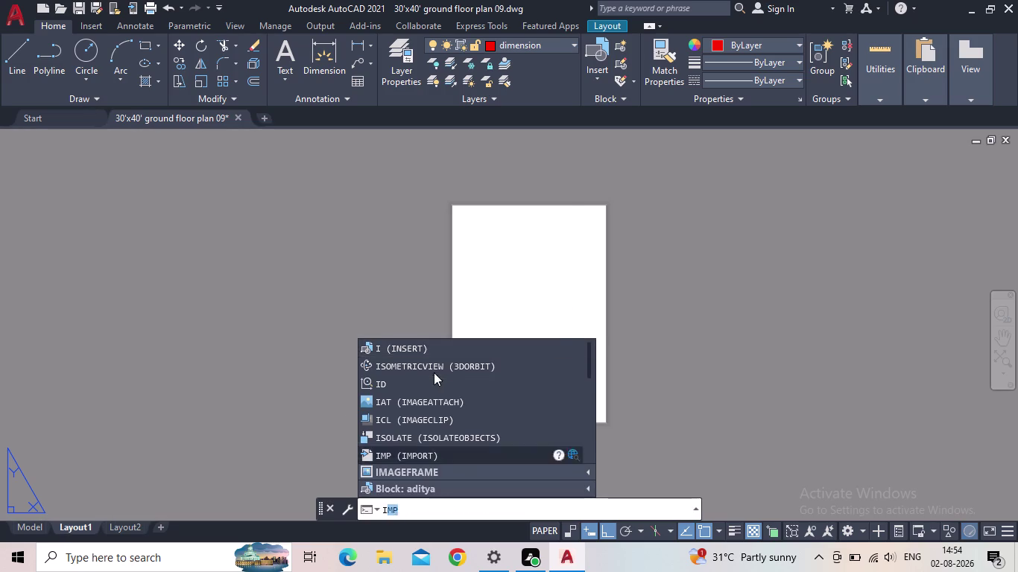
click(423, 354)
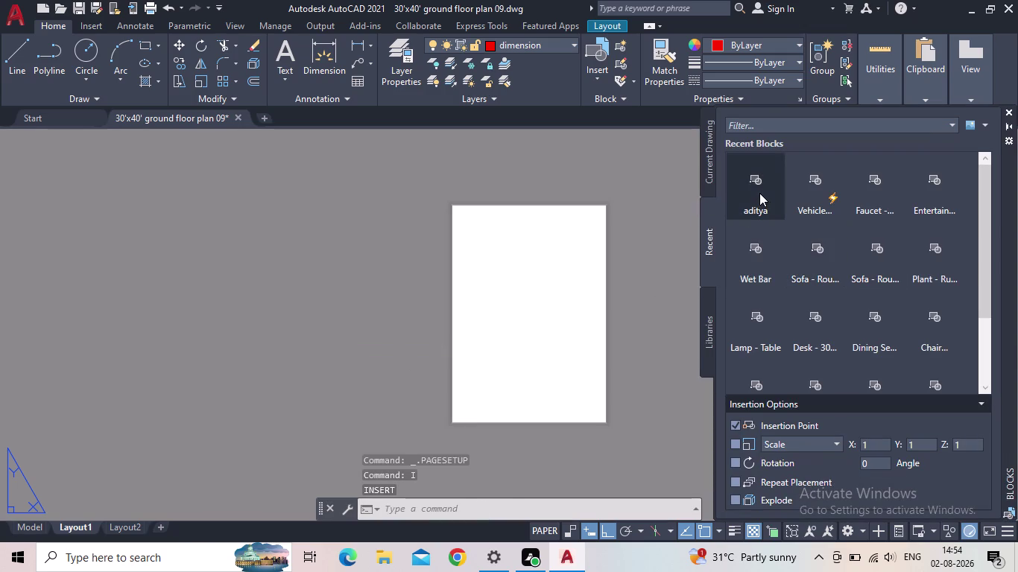
click(759, 193)
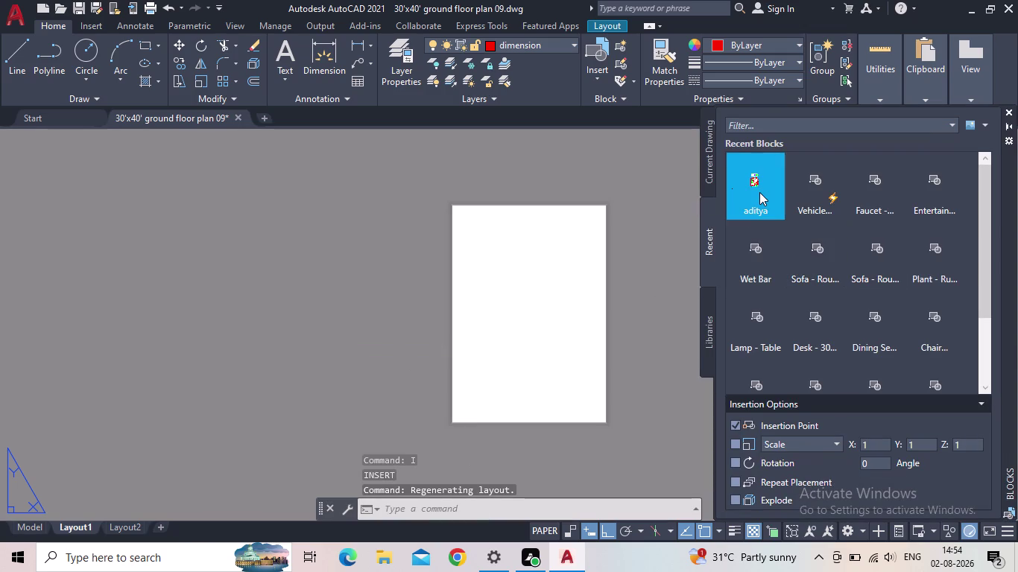
double_click(760, 192)
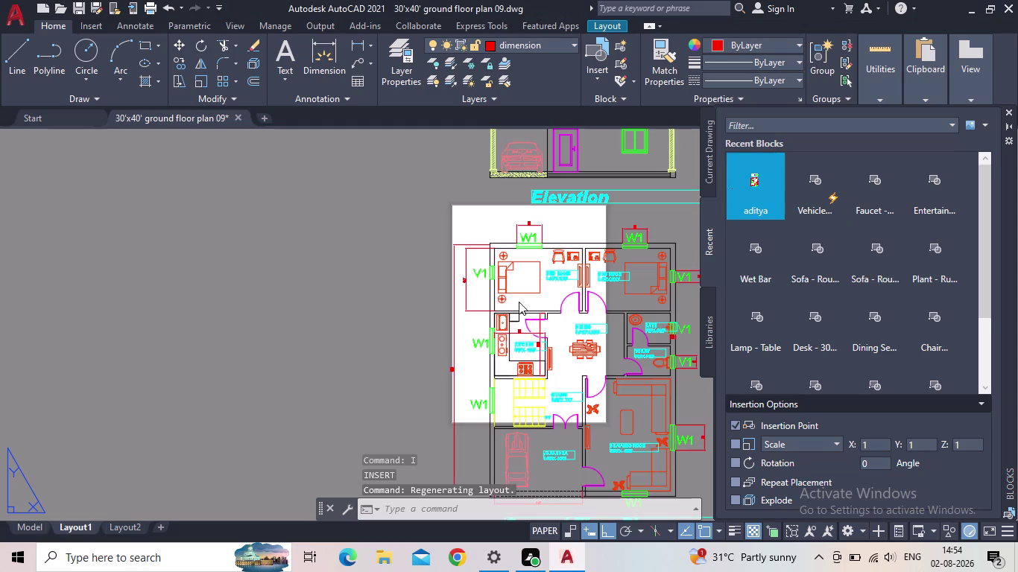
scroll(down, 3)
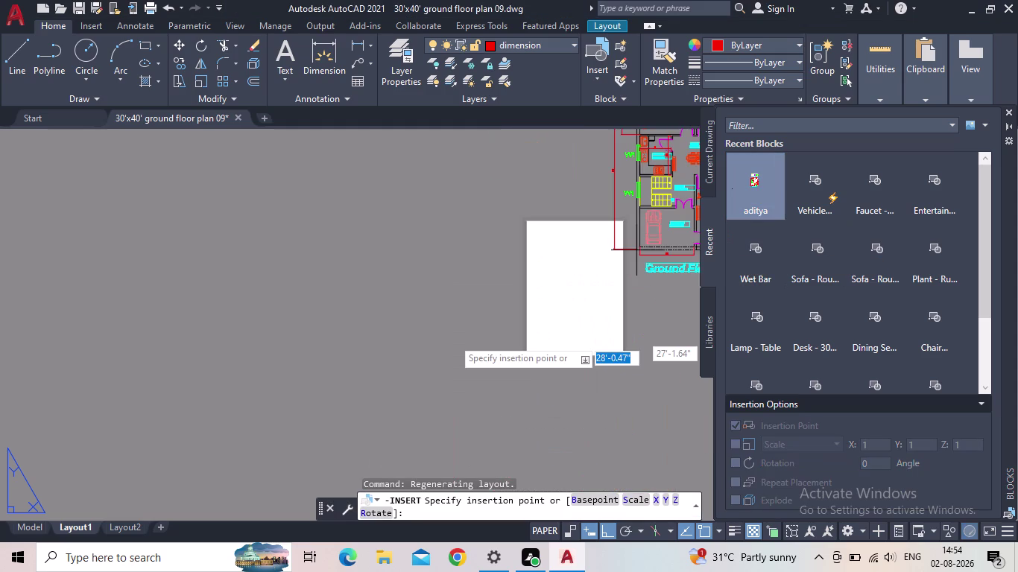
scroll(down, 3)
scroll(up, 3)
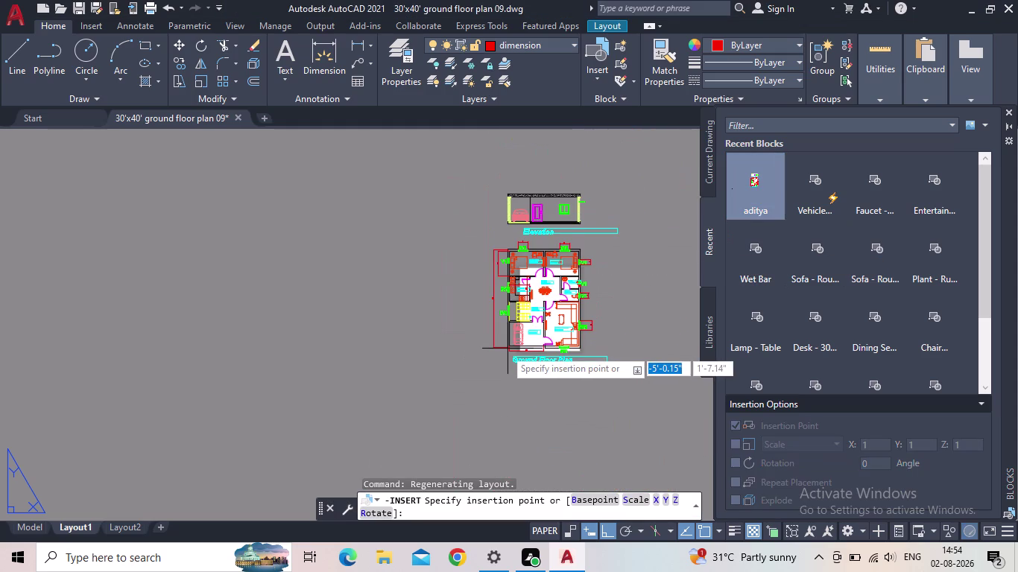
scroll(up, 3)
scroll(up, 3)
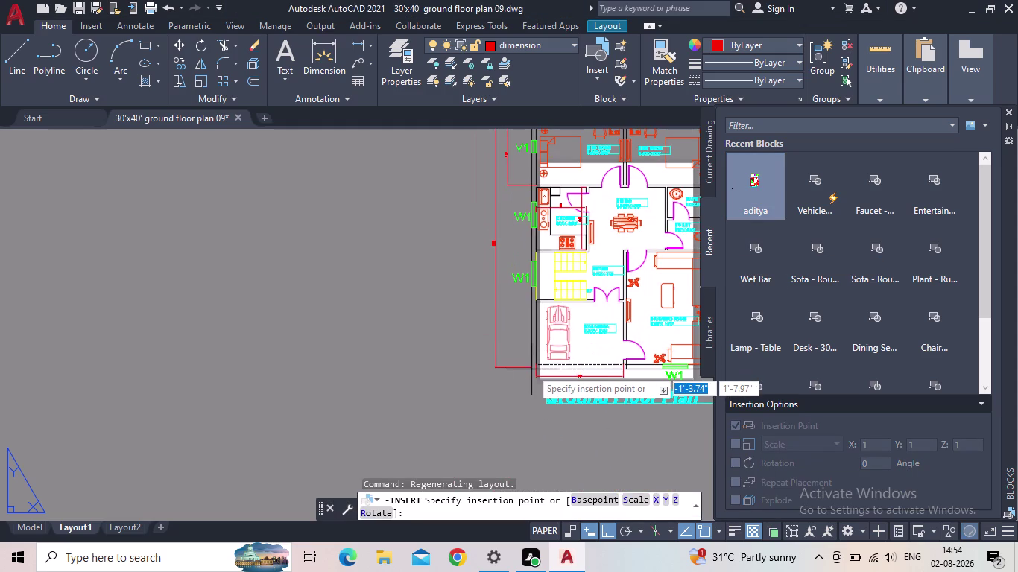
middle_drag(521, 373, 454, 388)
scroll(down, 3)
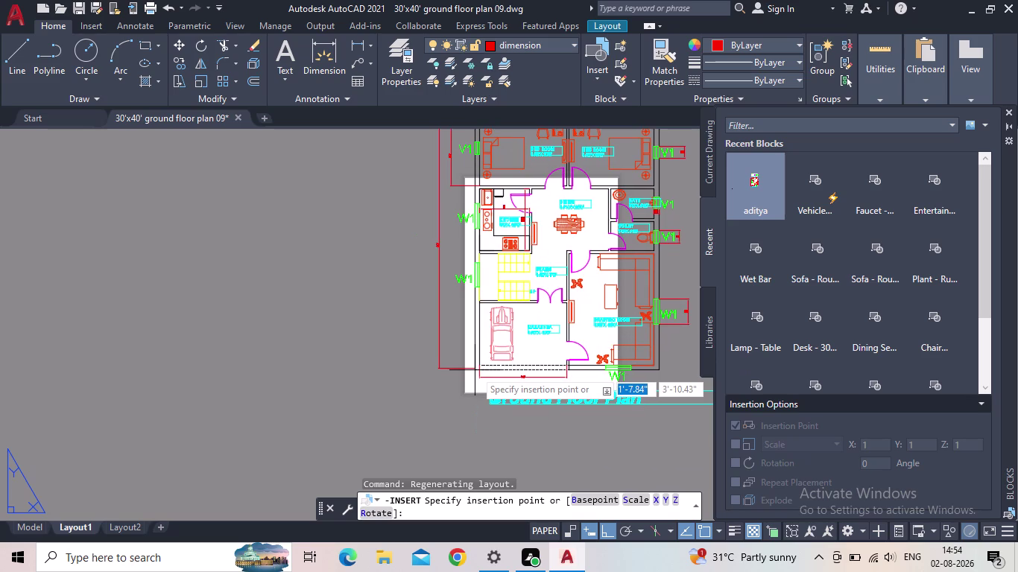
scroll(up, 3)
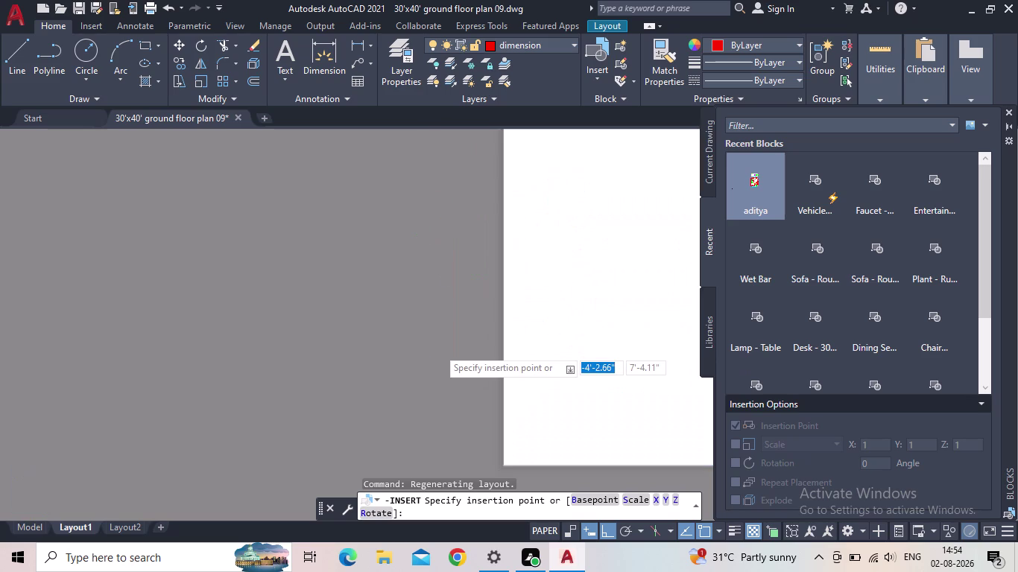
click(468, 361)
Close the block palette, centre the drawing on the sheet, and switch to Model space.
scroll(down, 3)
scroll(down, 3)
middle_drag(633, 295, 467, 322)
scroll(down, 3)
scroll(down, 3)
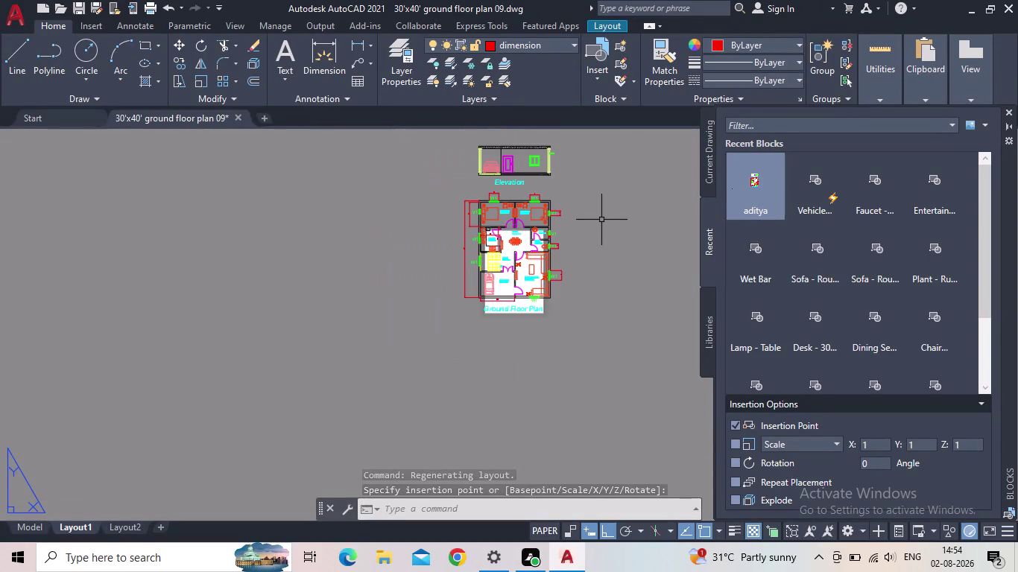
middle_drag(598, 225, 574, 289)
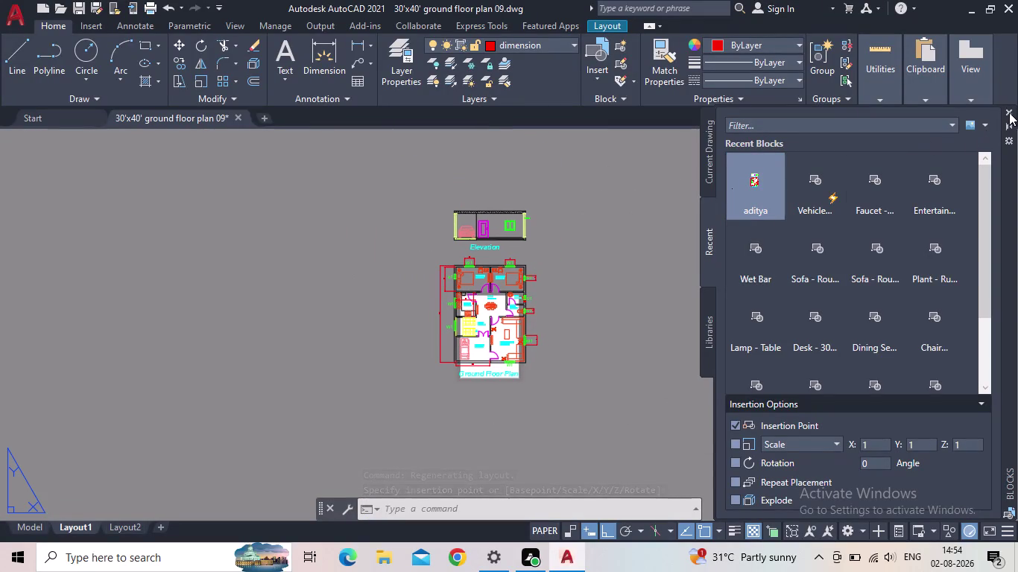
click(1009, 112)
scroll(up, 3)
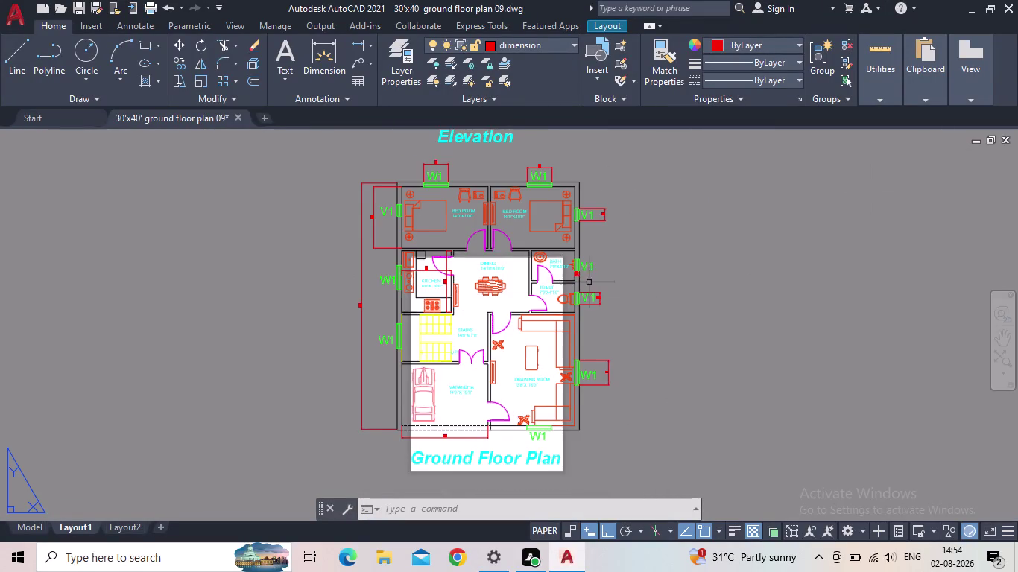
middle_drag(610, 291, 767, 229)
scroll(down, 3)
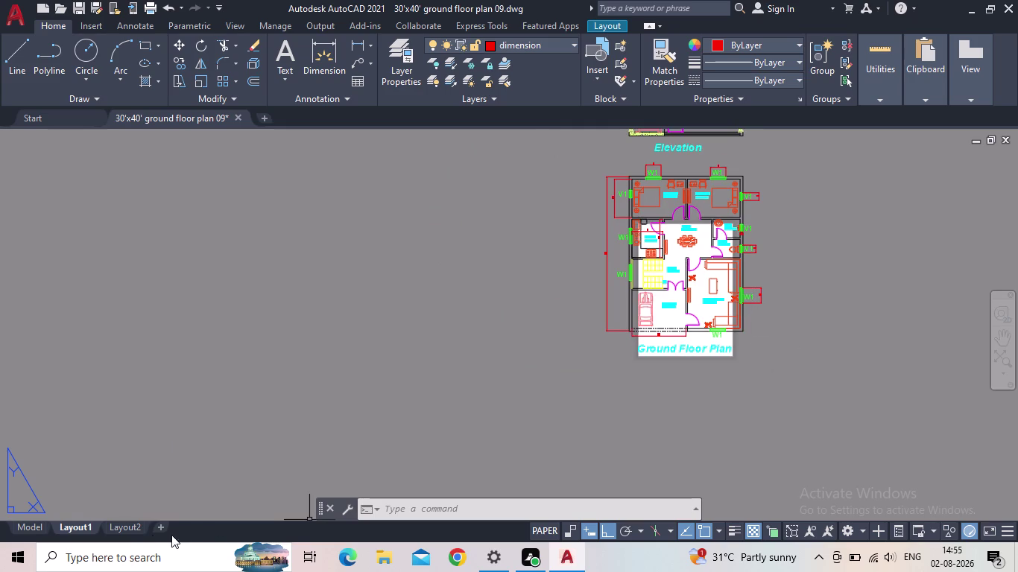
click(30, 526)
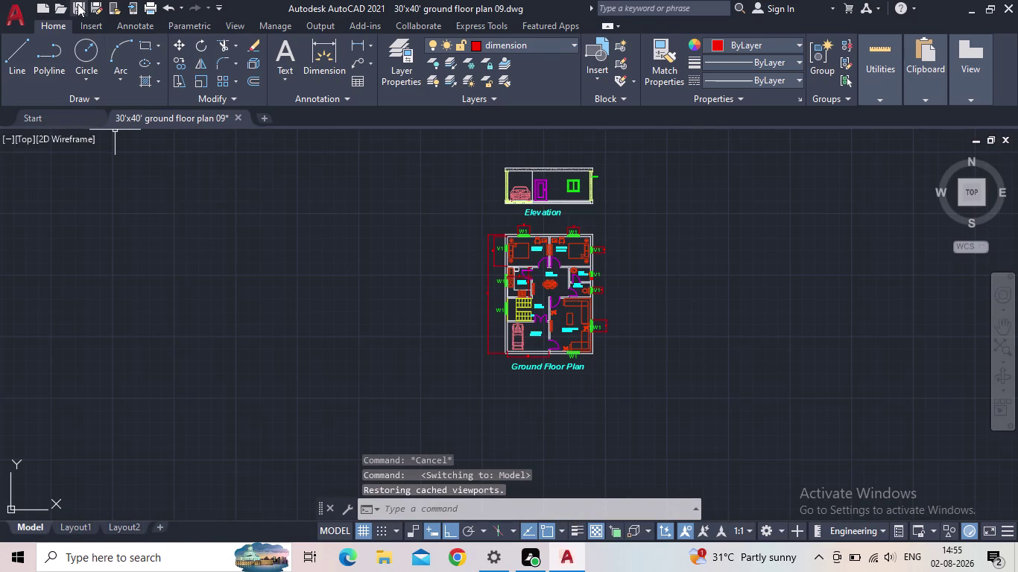
Centre the plan and elevation in the view and save the drawing.
click(13, 12)
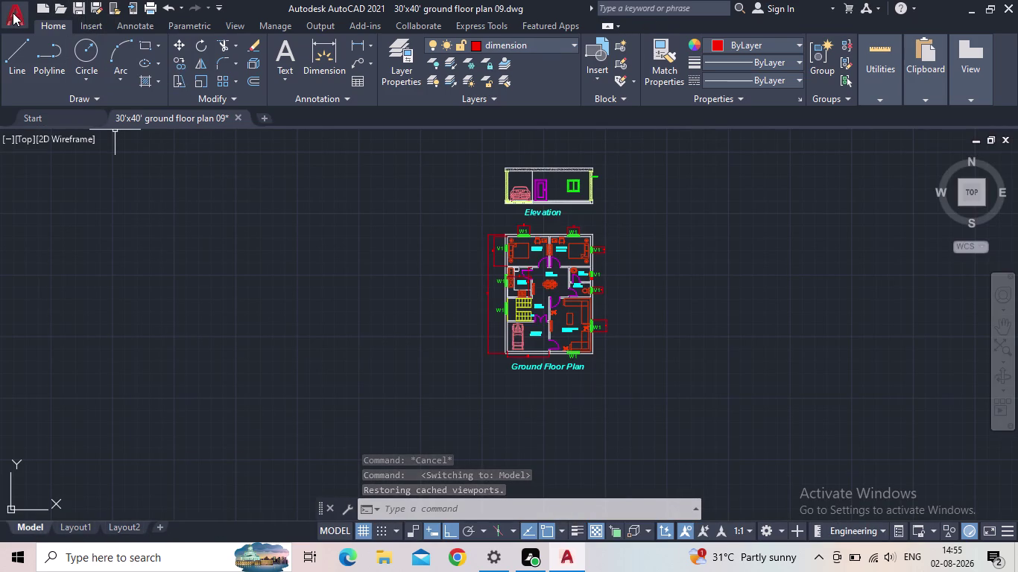
click(459, 275)
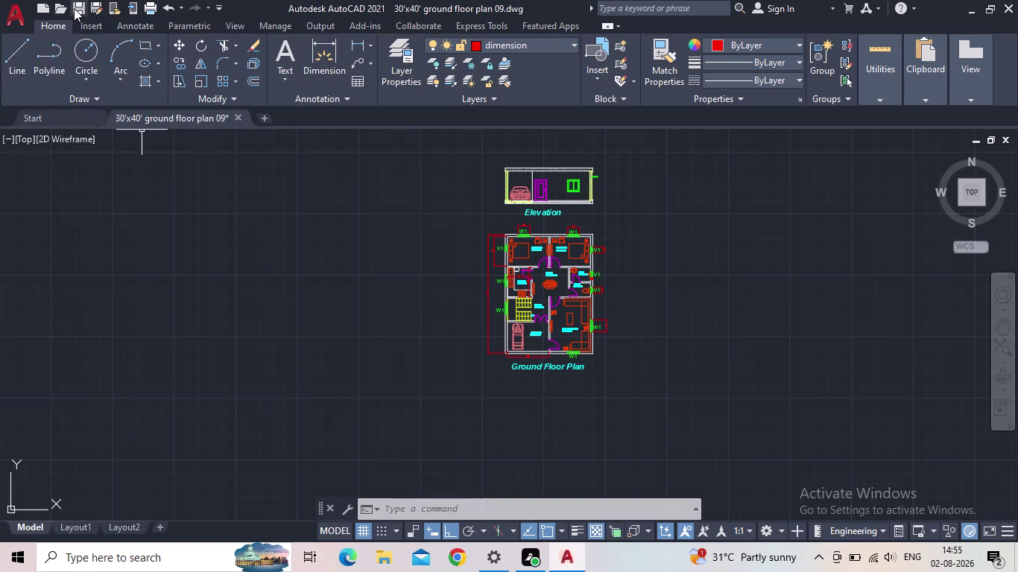
scroll(up, 3)
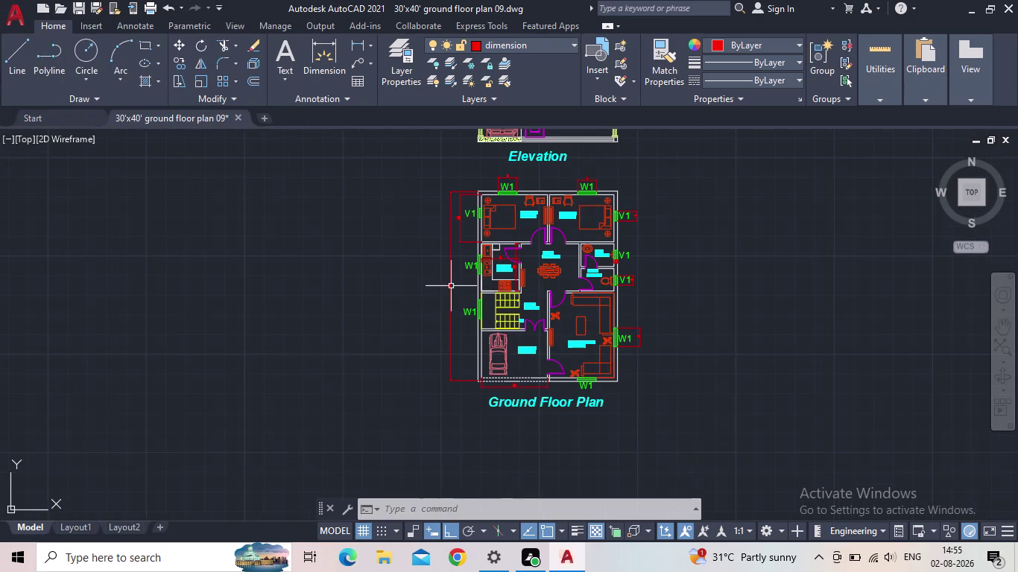
middle_drag(445, 287, 402, 331)
click(76, 3)
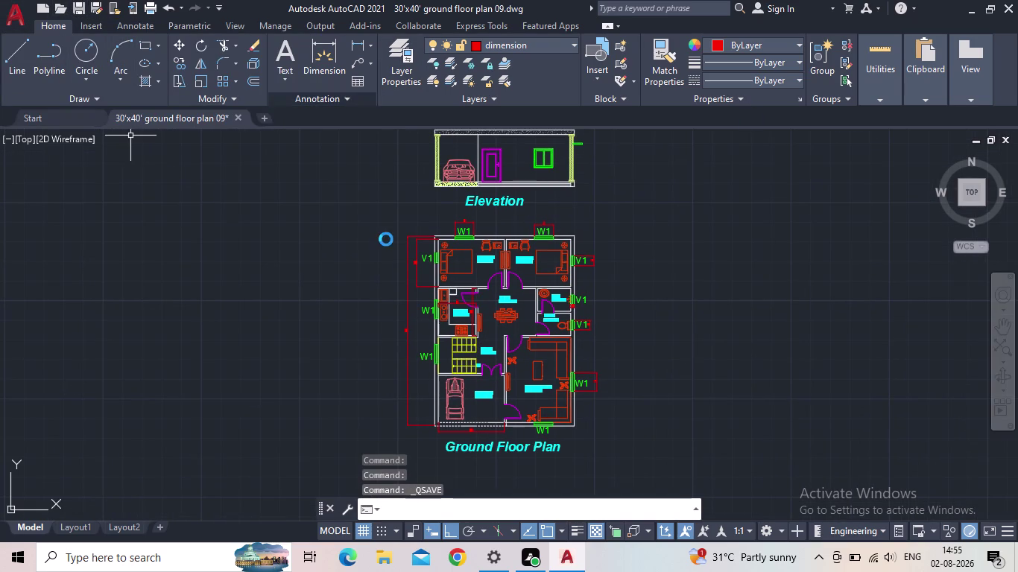
Export the drawing as 30'x40' ground floor plan 09.pdf.
click(21, 19)
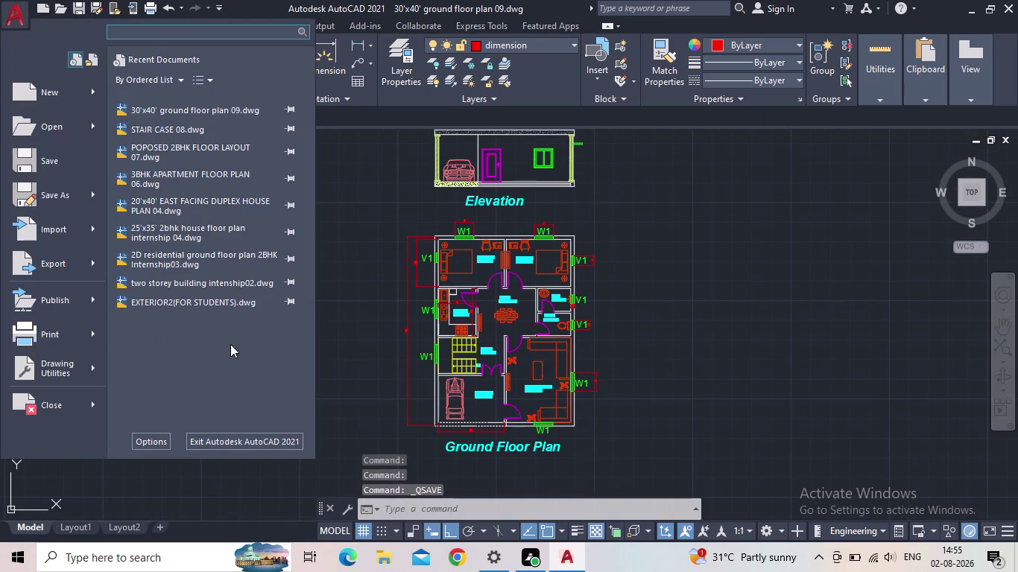
click(88, 261)
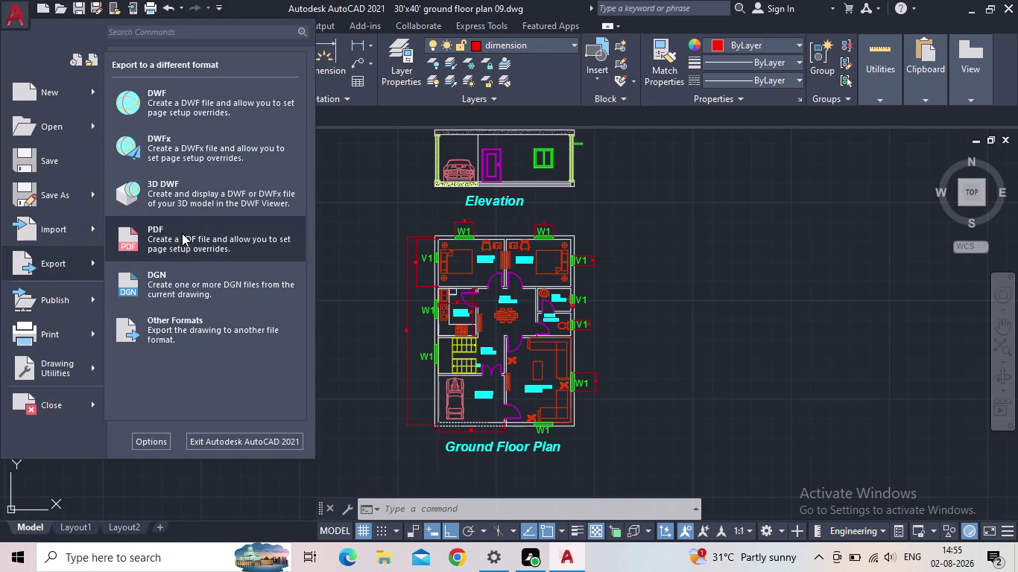
click(181, 234)
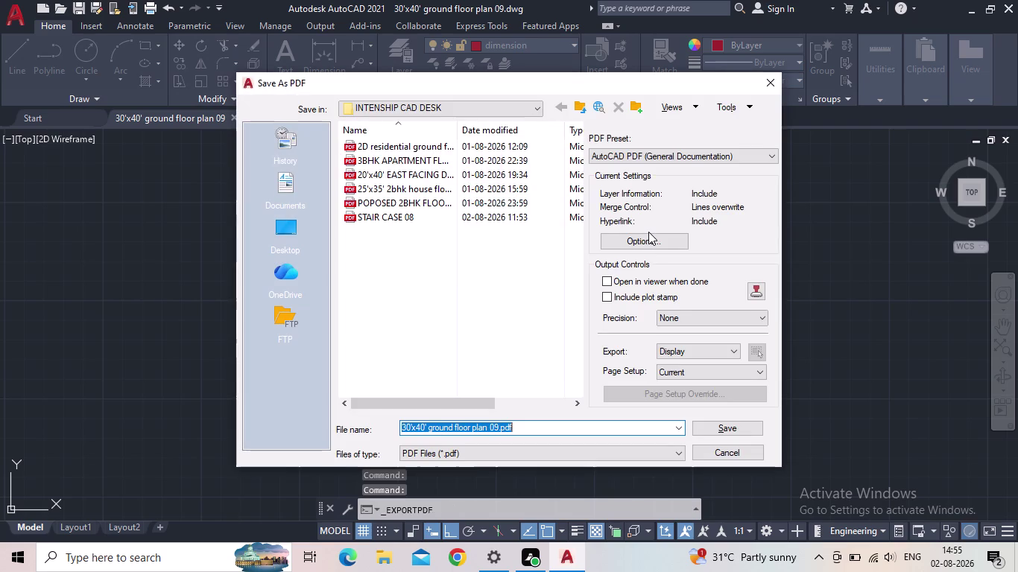
click(724, 431)
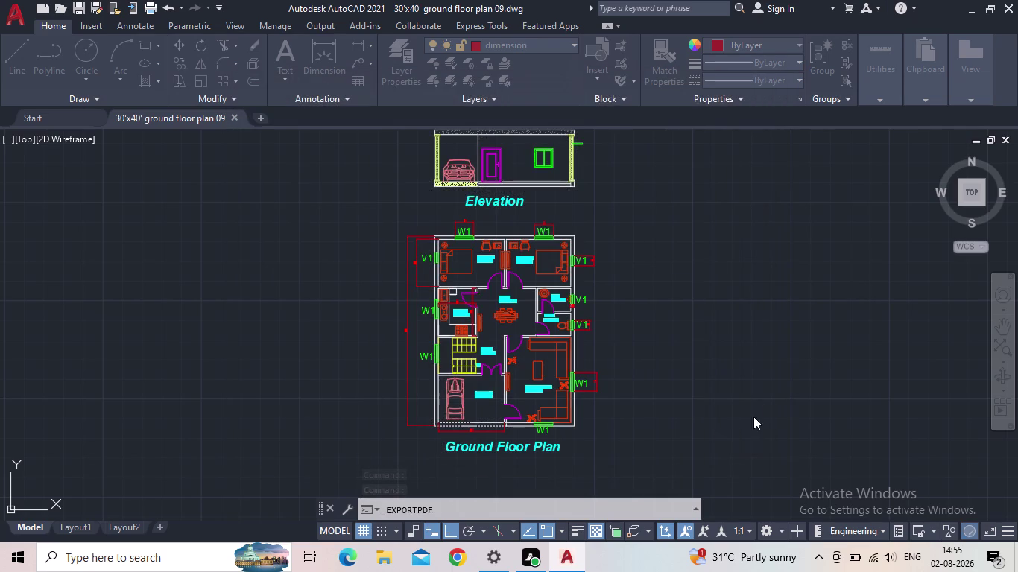
click(81, 11)
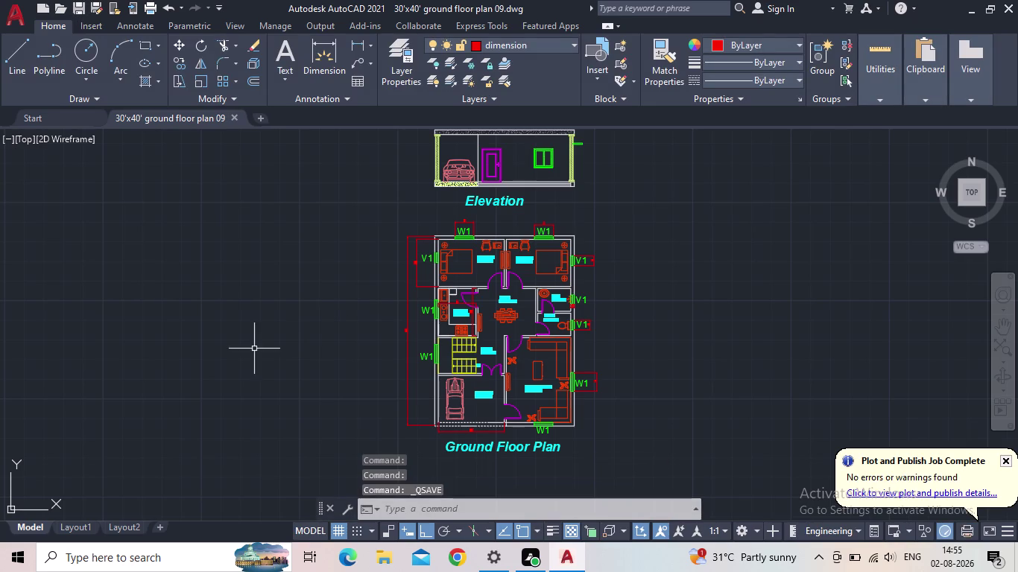
click(1007, 8)
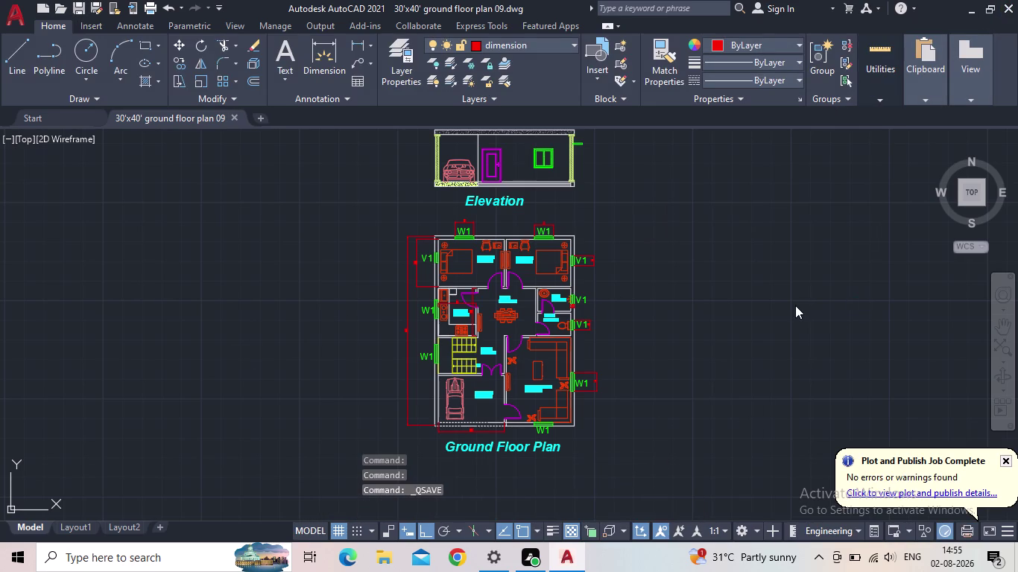